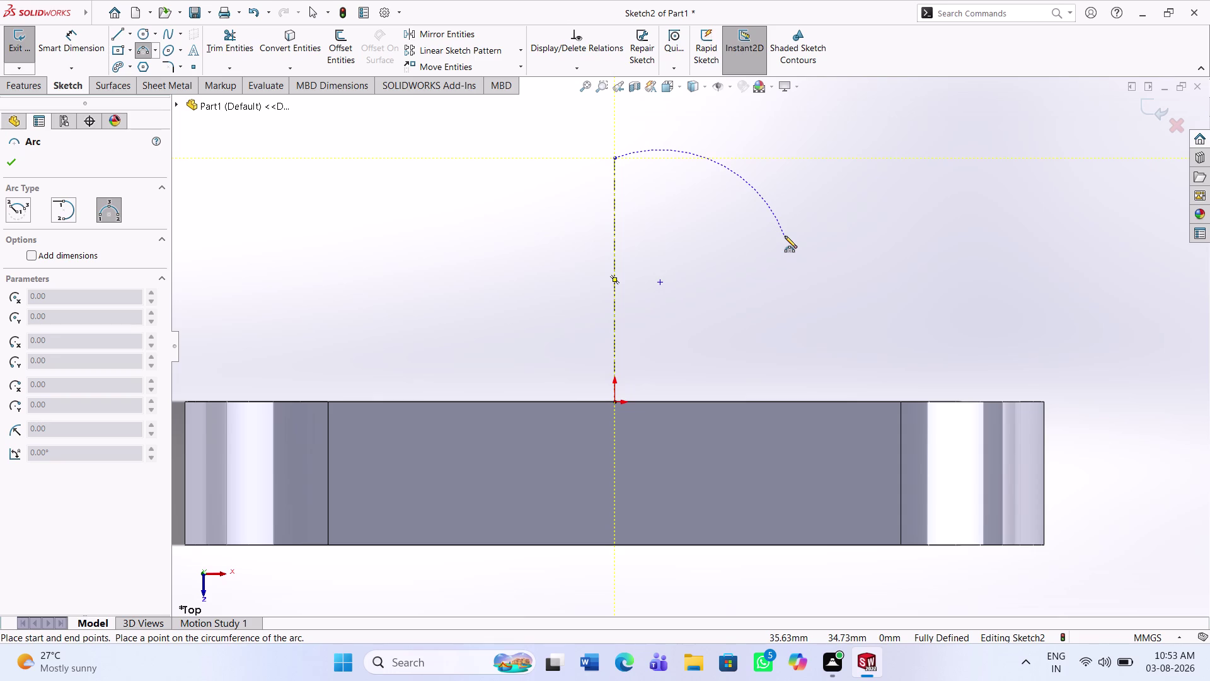
Draw a roughly 43 mm horizontal line from the centreline's top, then a short vertical line down from its right end.
key(Escape)
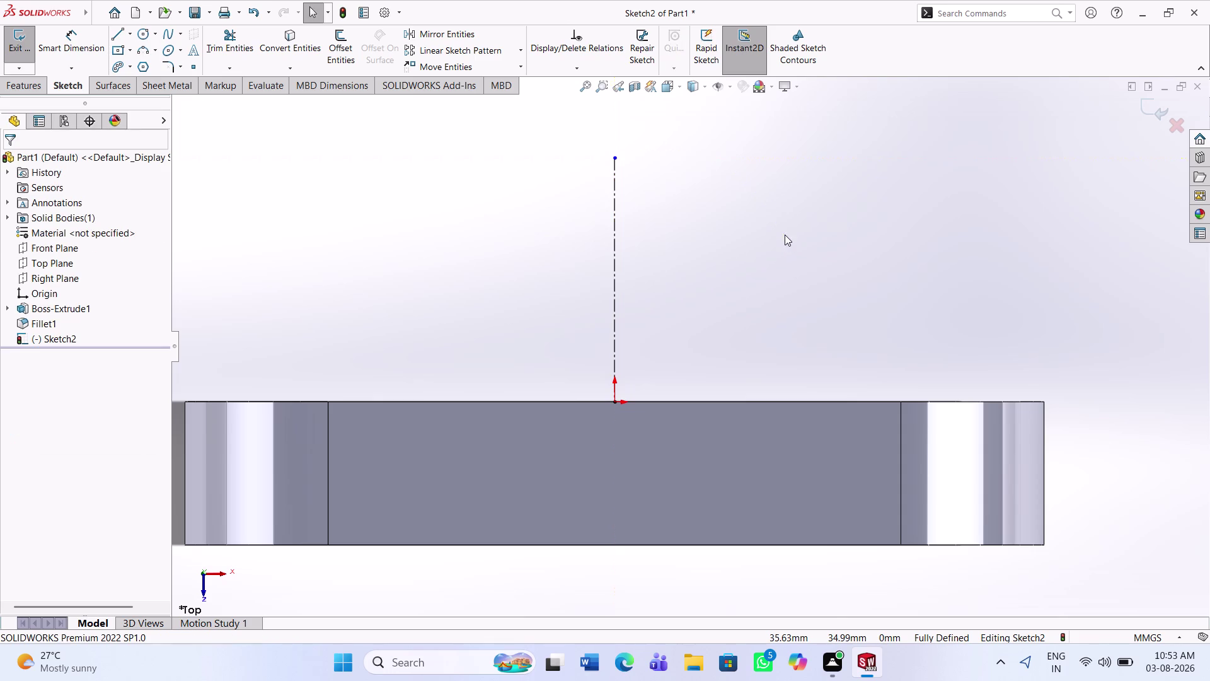
click(121, 36)
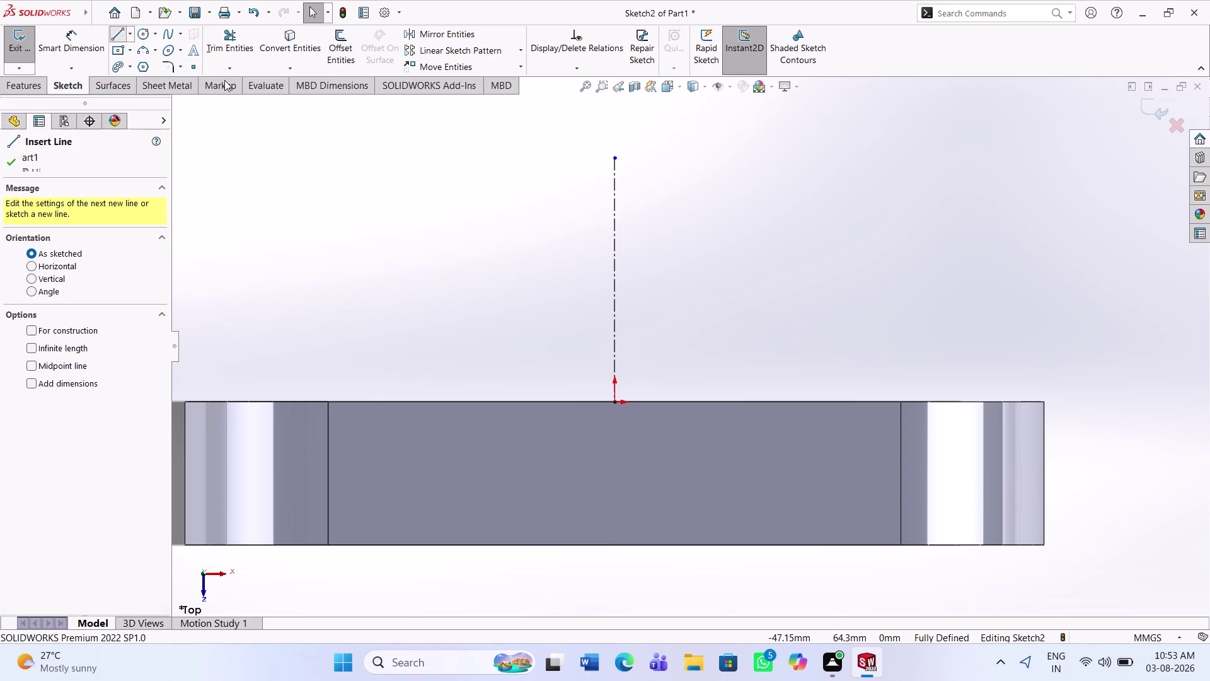
click(616, 157)
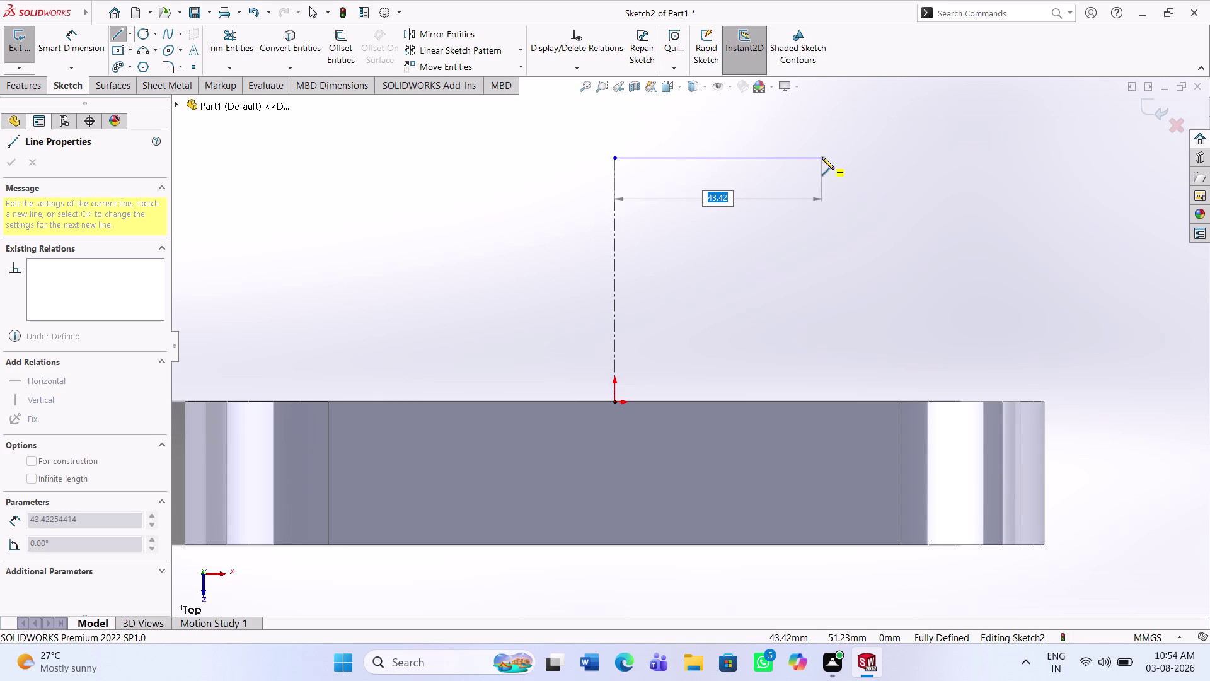
click(822, 157)
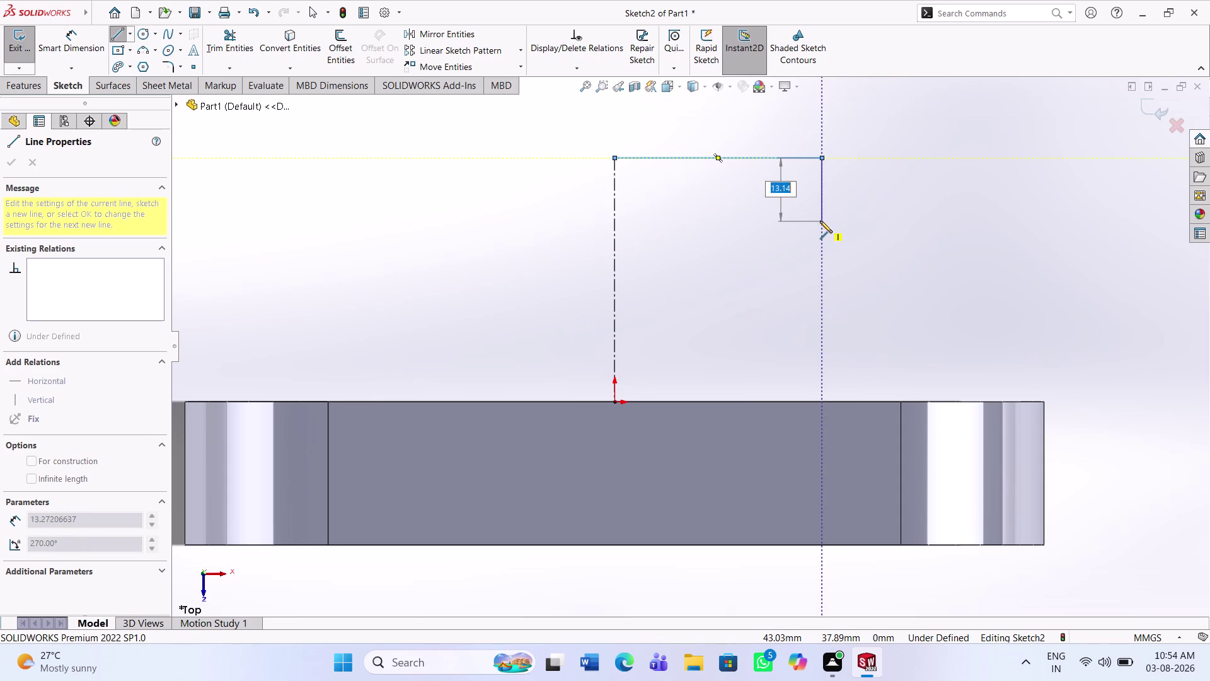
click(820, 221)
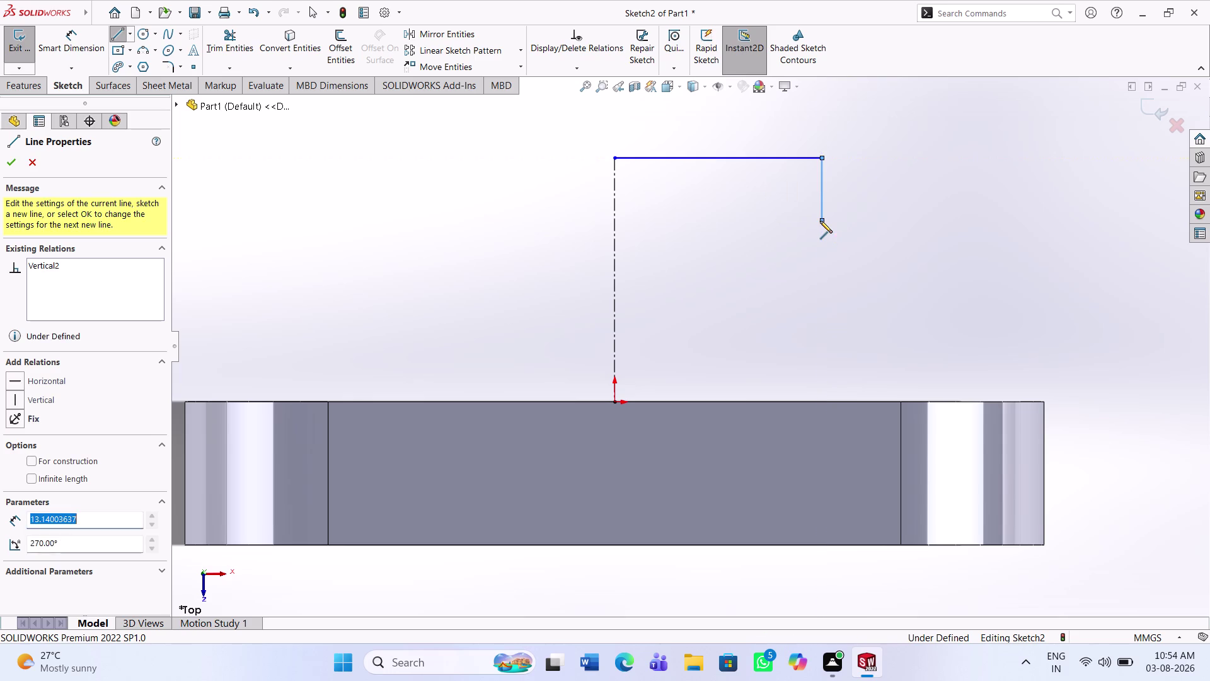
key(Escape)
key(Escape)
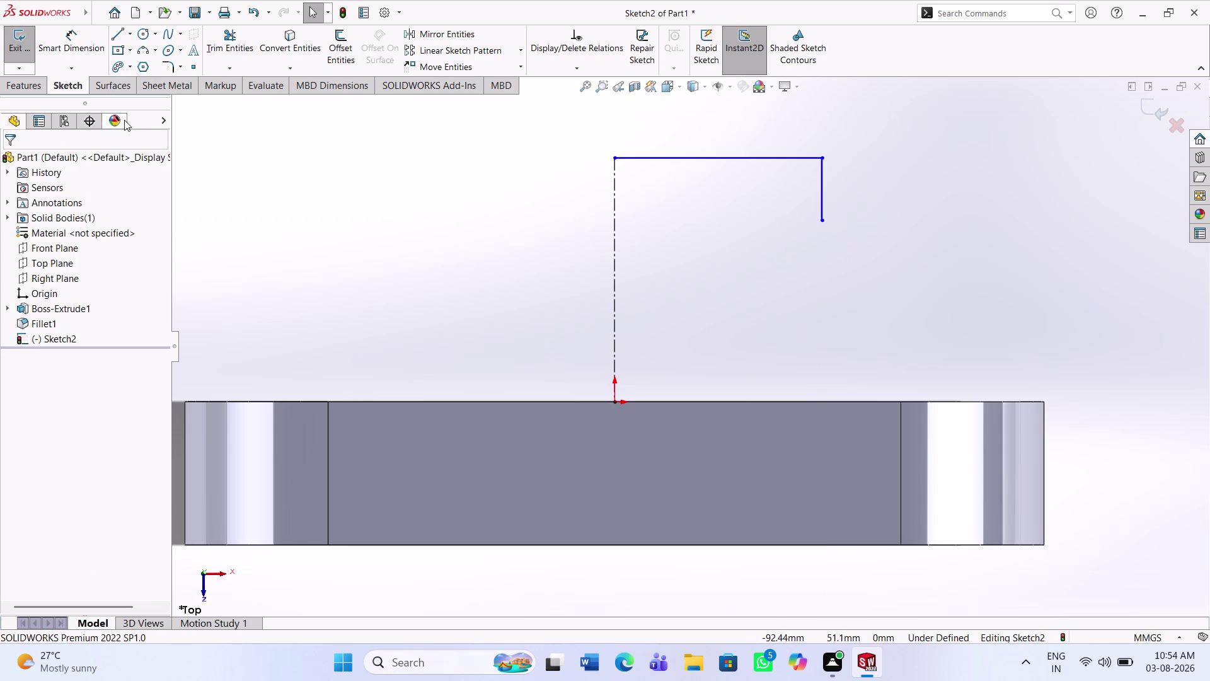
click(65, 37)
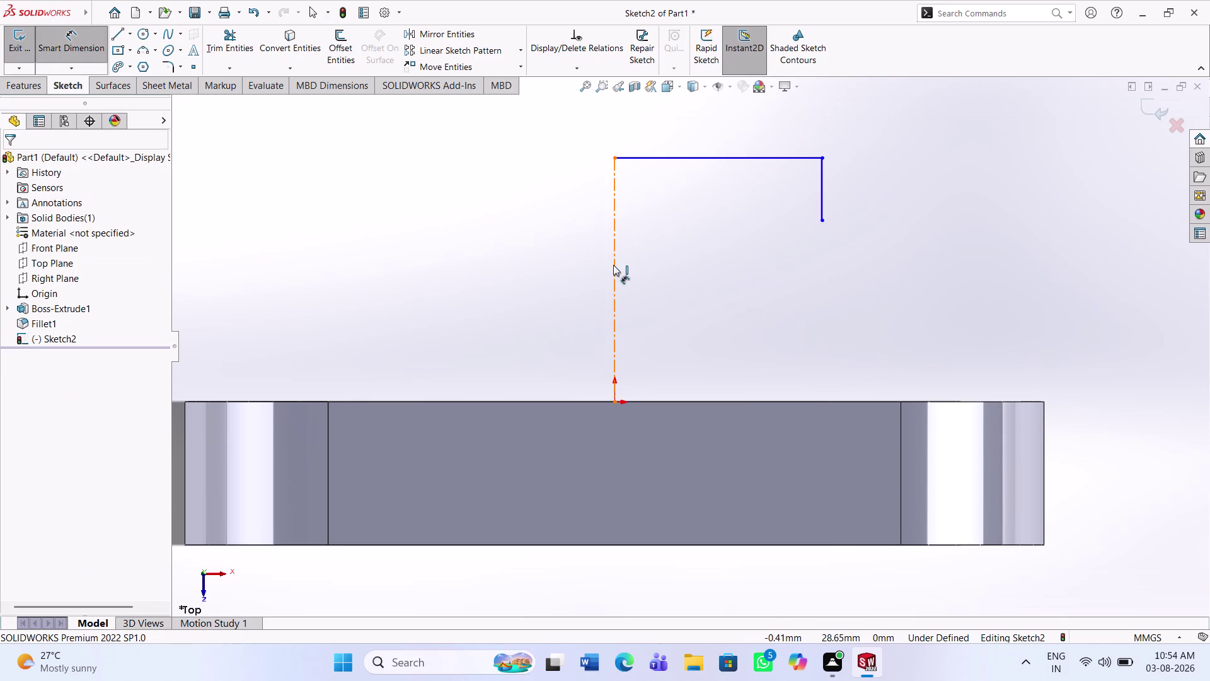
Dimension the vertical centreline's length as 100 mm.
click(613, 264)
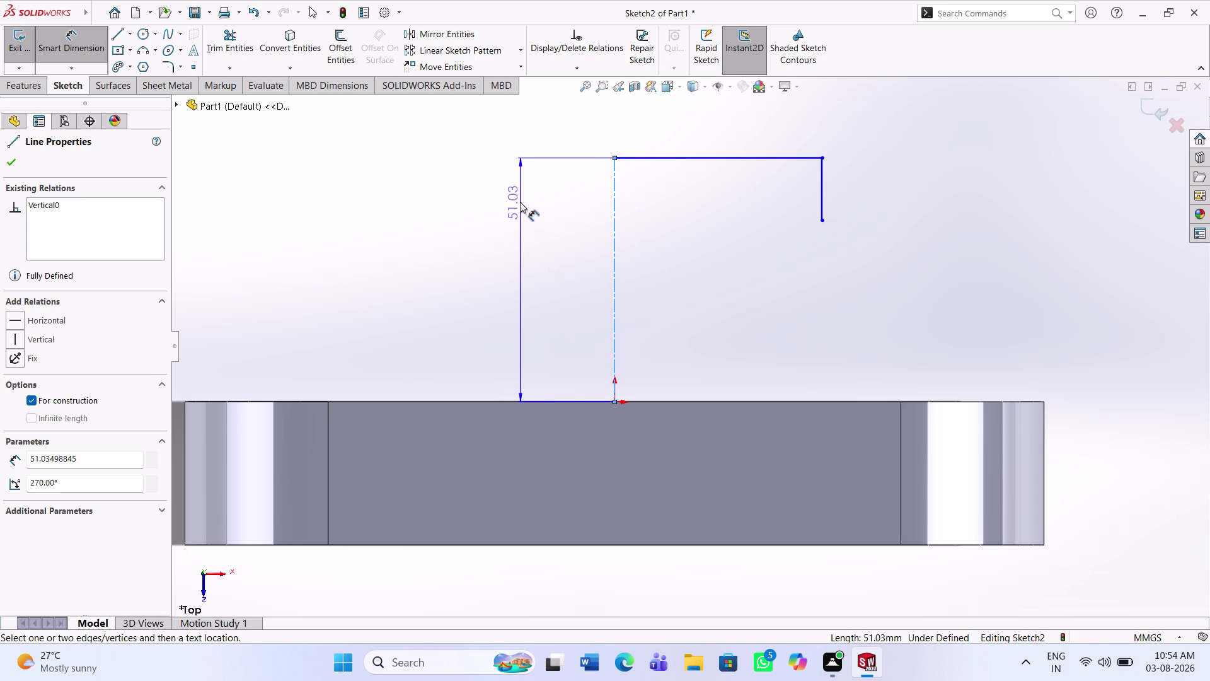
click(532, 239)
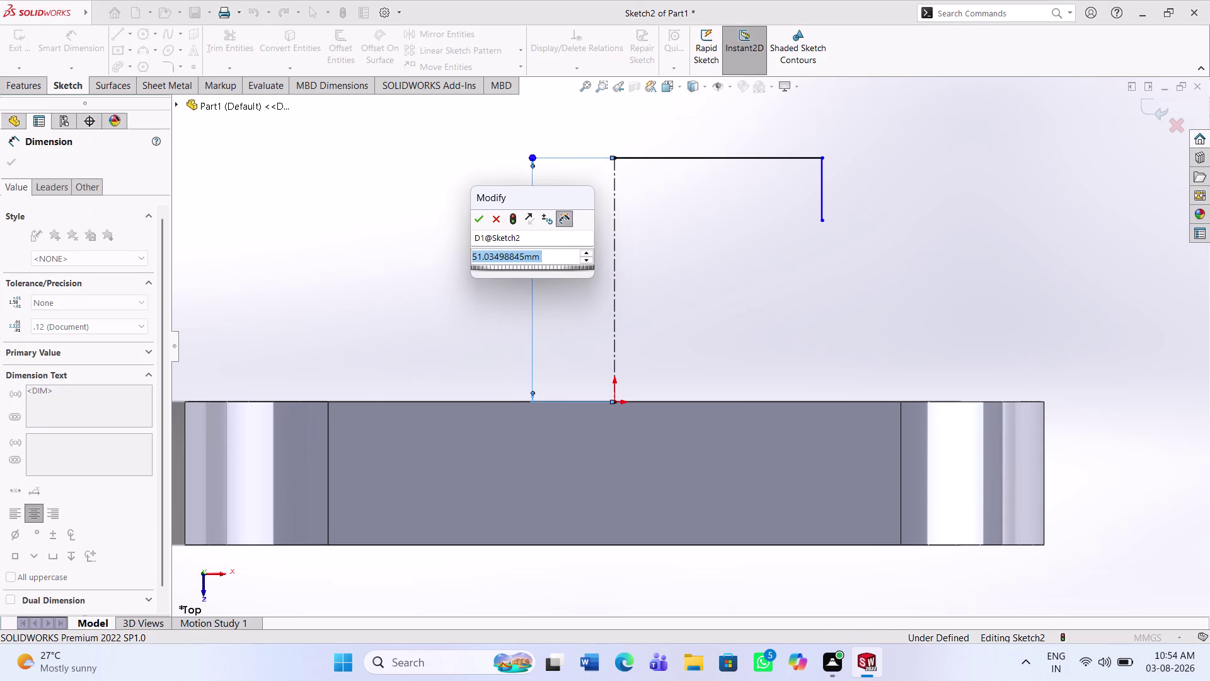
text(100)
key(Return)
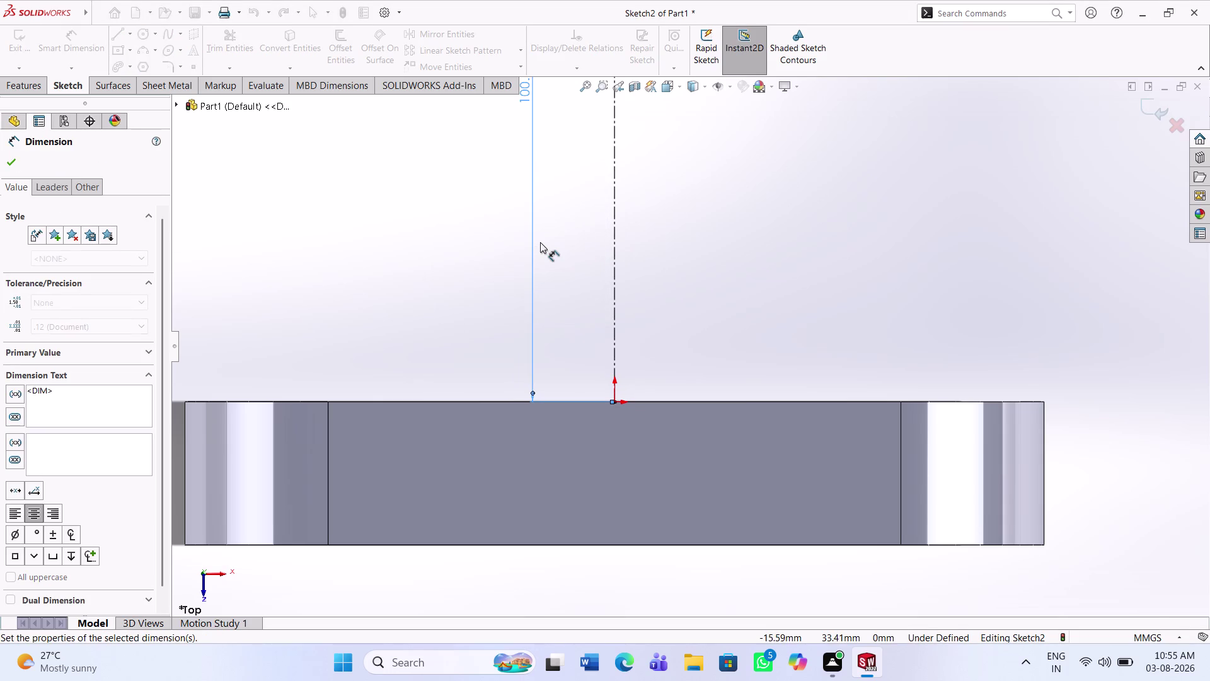
scroll(up, 3)
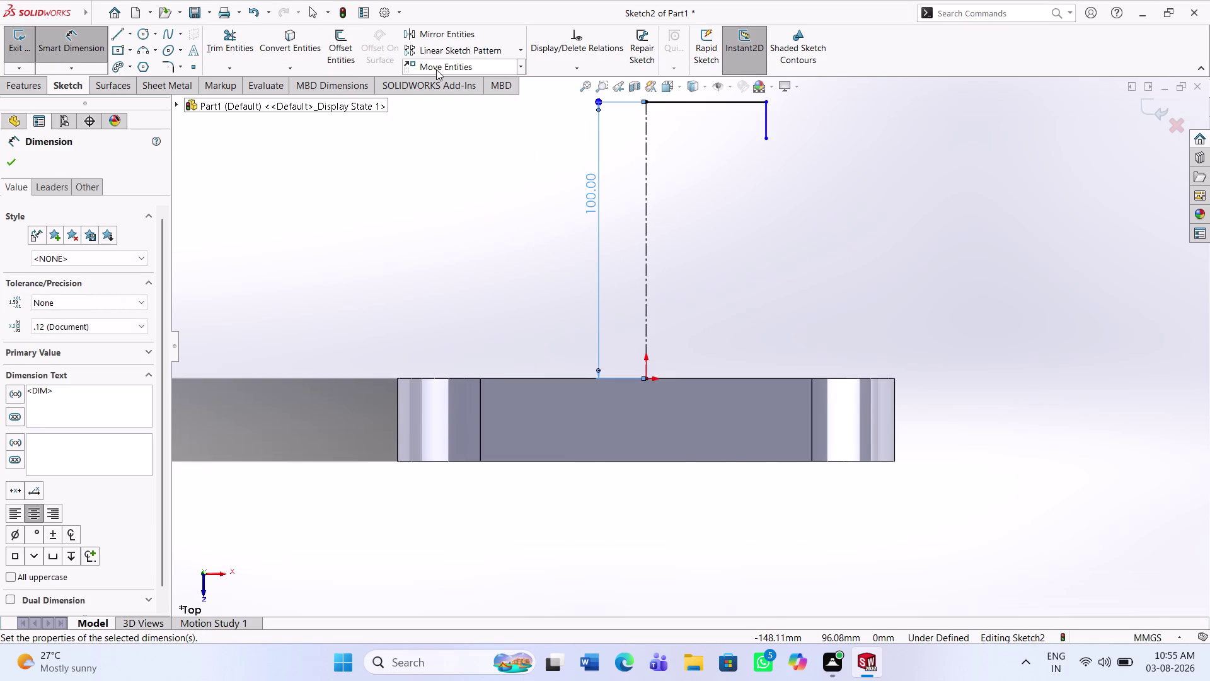
click(165, 70)
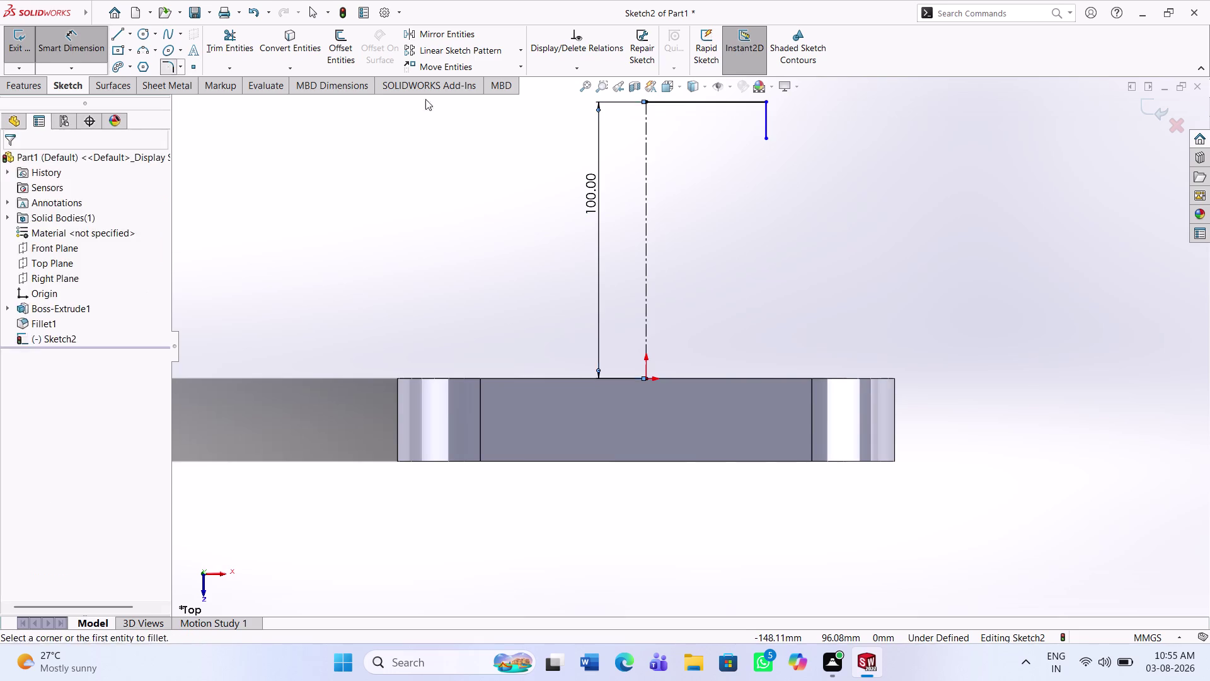
Add a 3 mm sketch fillet between the top horizontal line and the short vertical line.
click(742, 101)
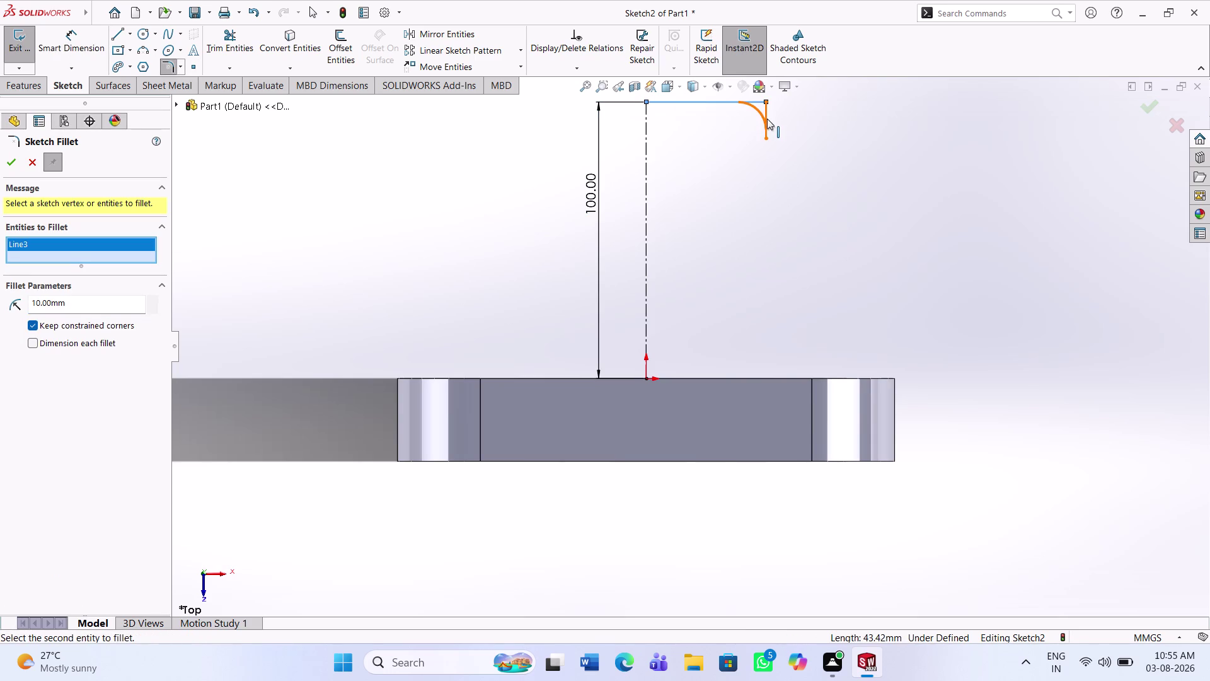
click(767, 122)
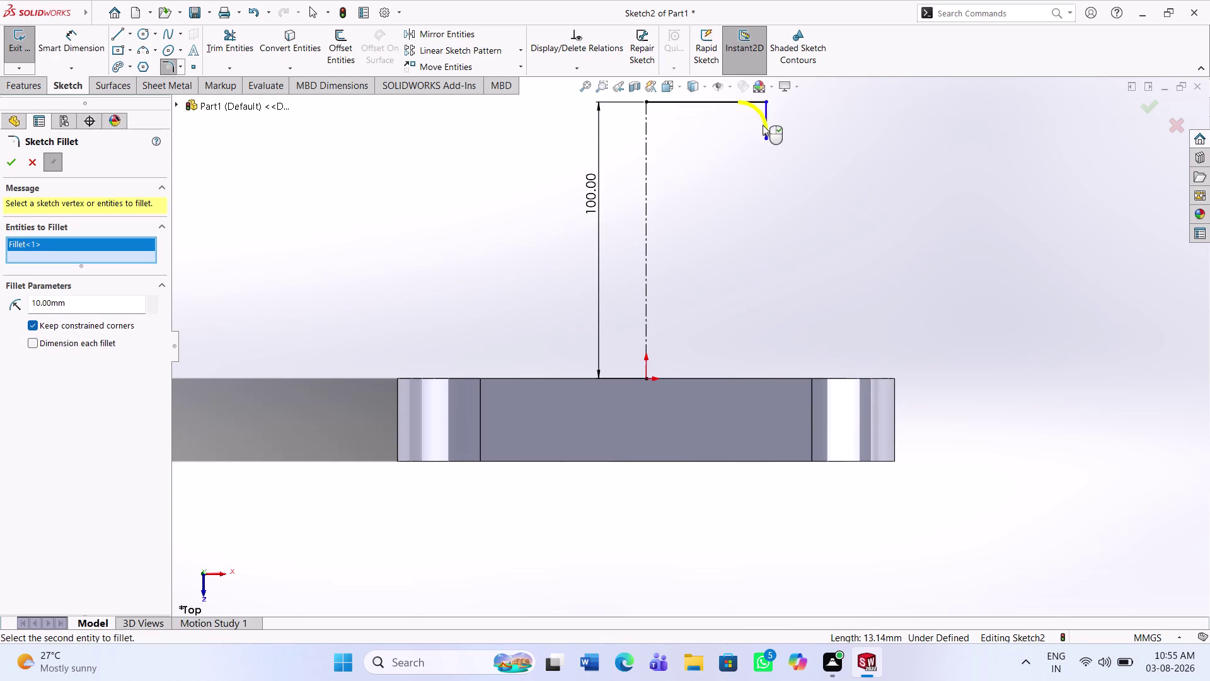
drag(74, 308, 0, 306)
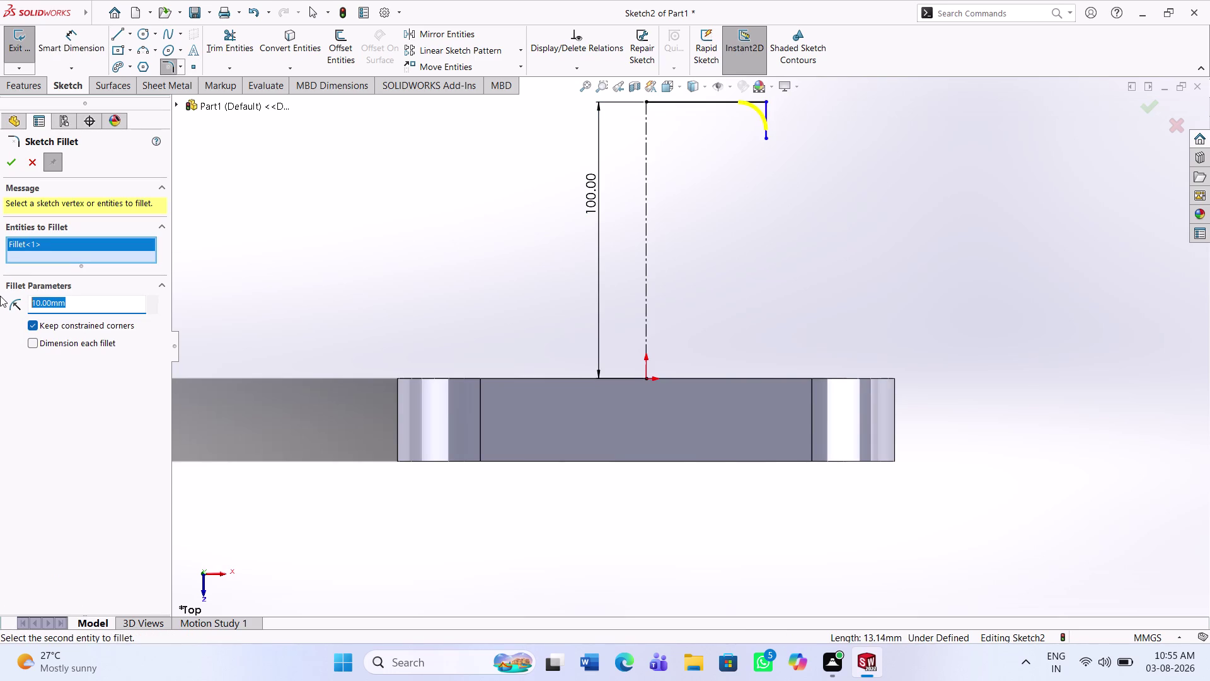
key(3)
key(Return)
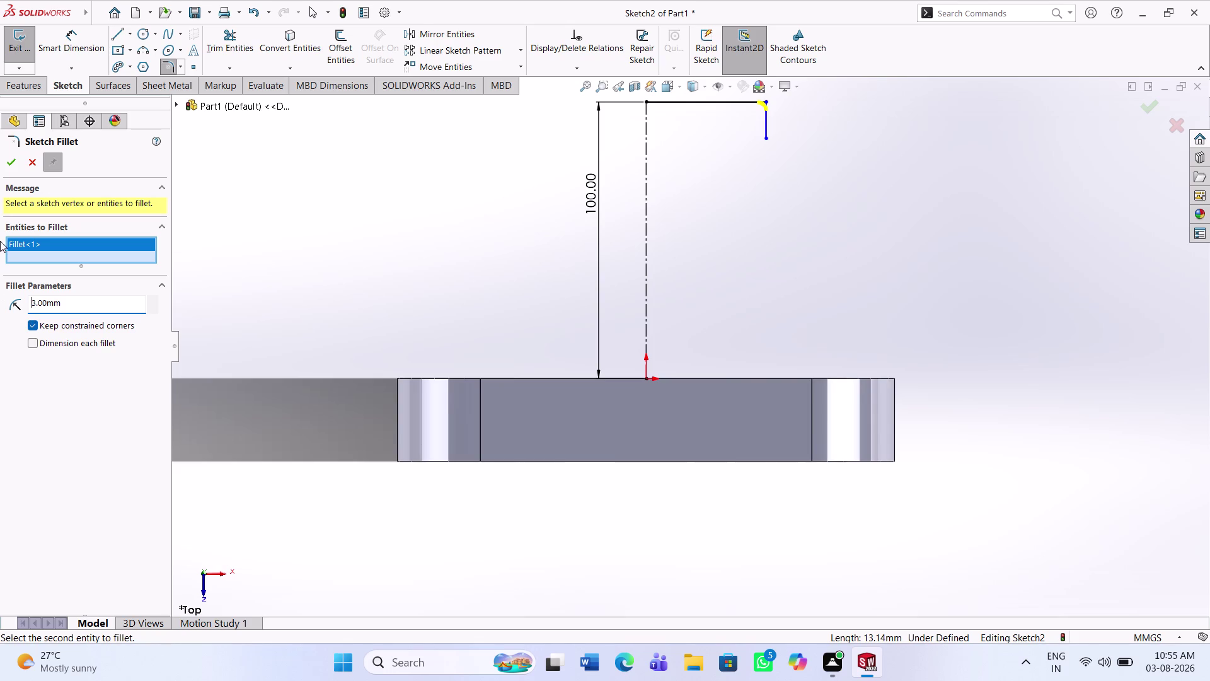
click(5, 164)
scroll(down, 3)
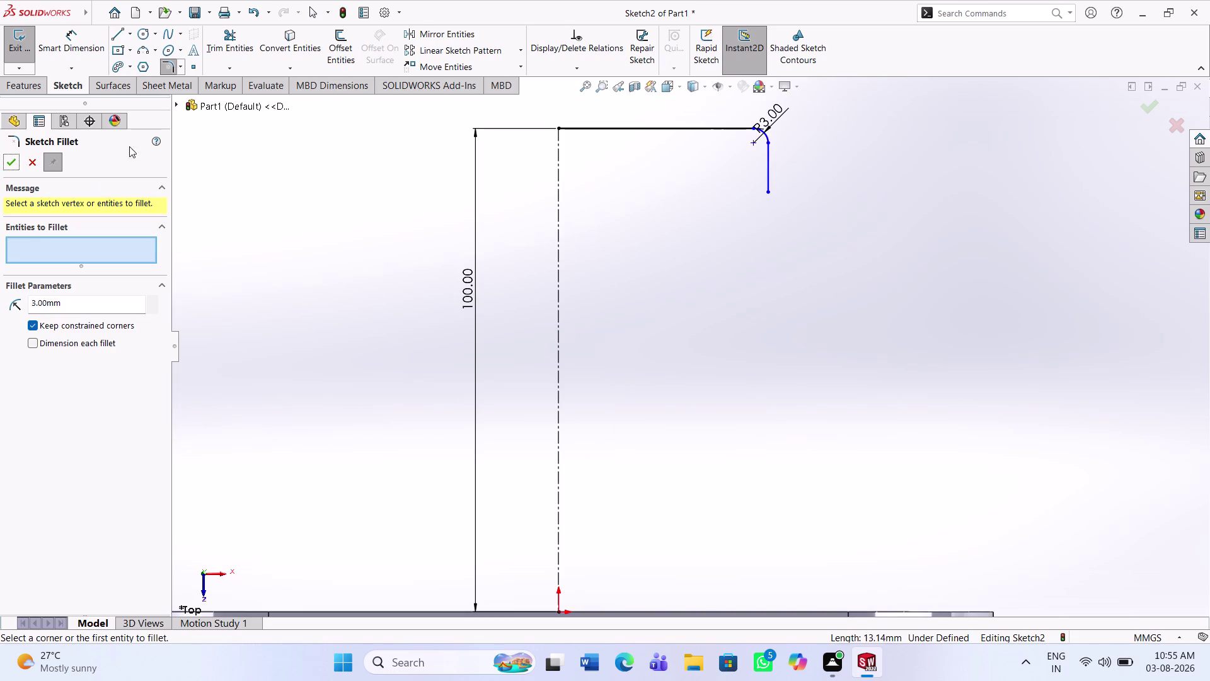
click(84, 55)
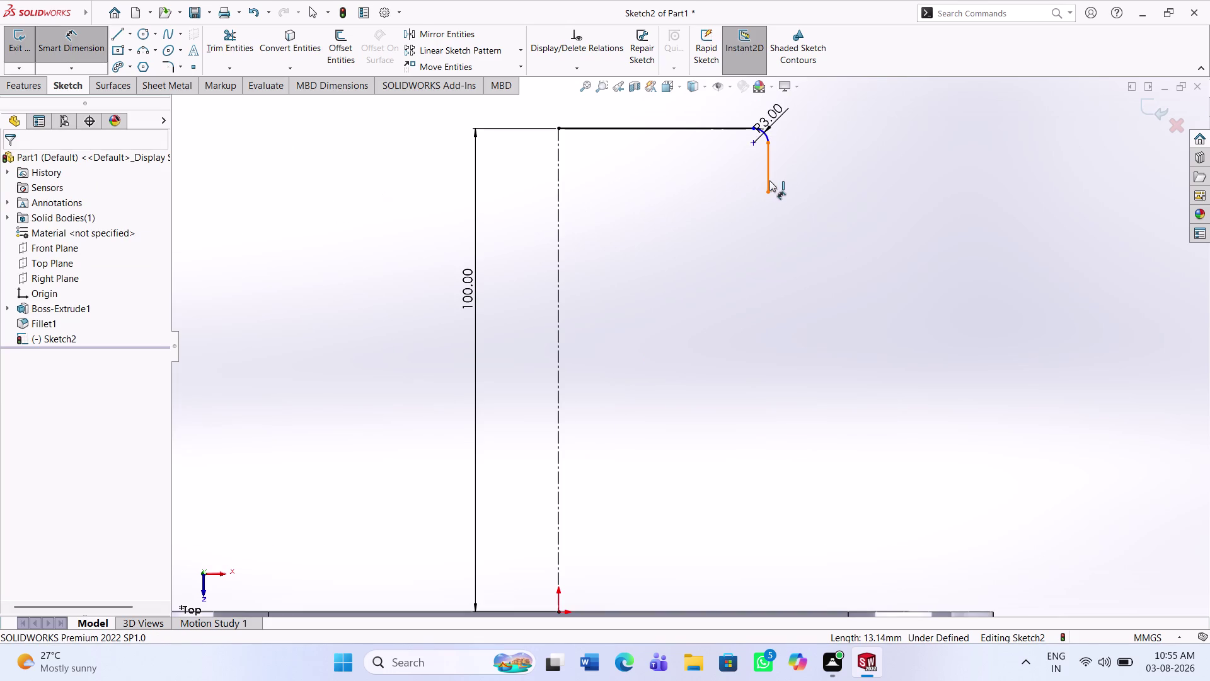
Dimension the vertical line 46 mm from the centreline.
click(770, 180)
click(558, 195)
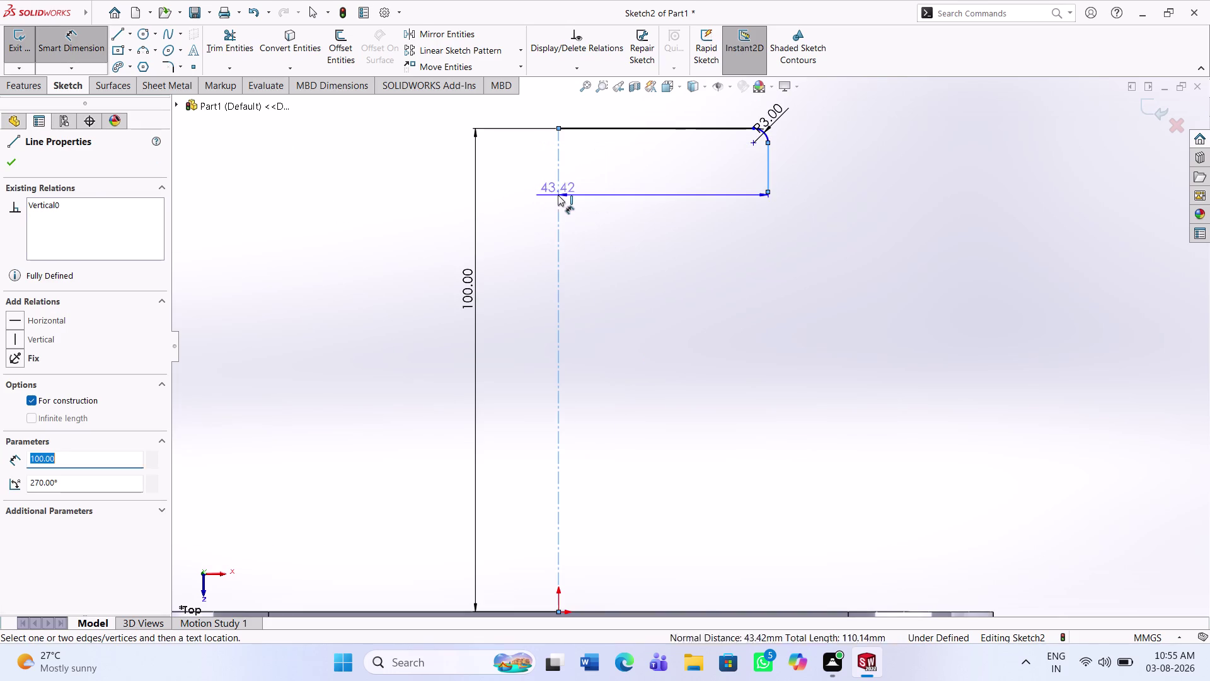
click(663, 251)
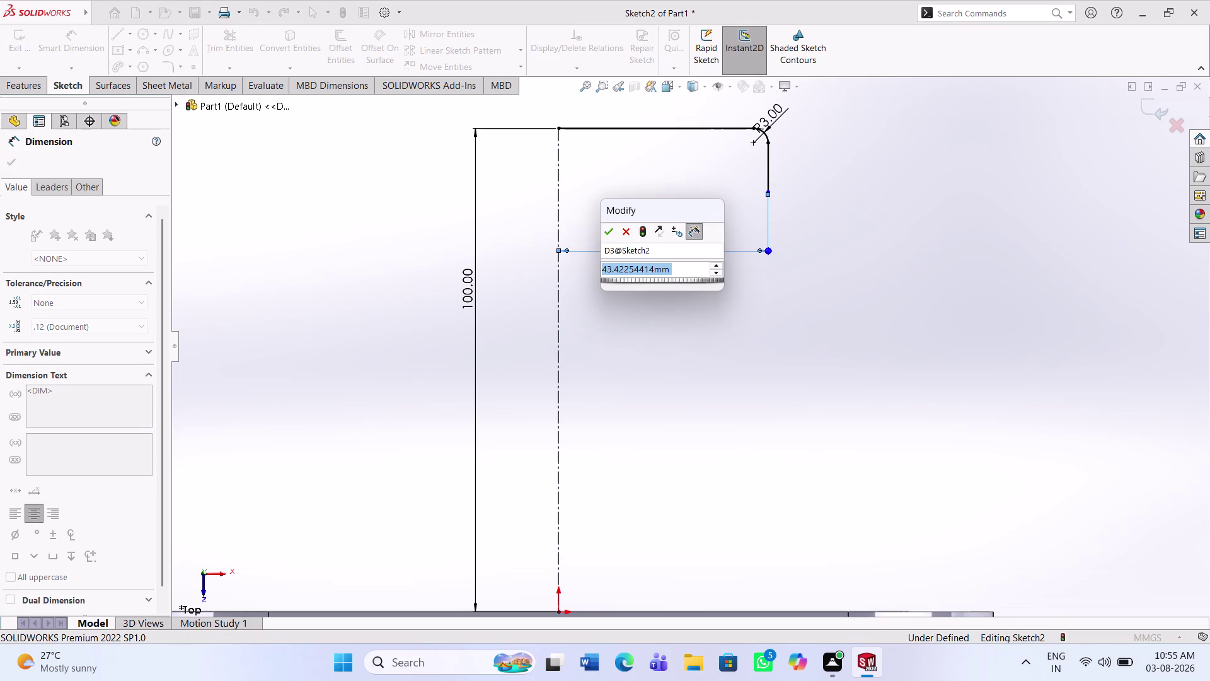
text(46)
key(Return)
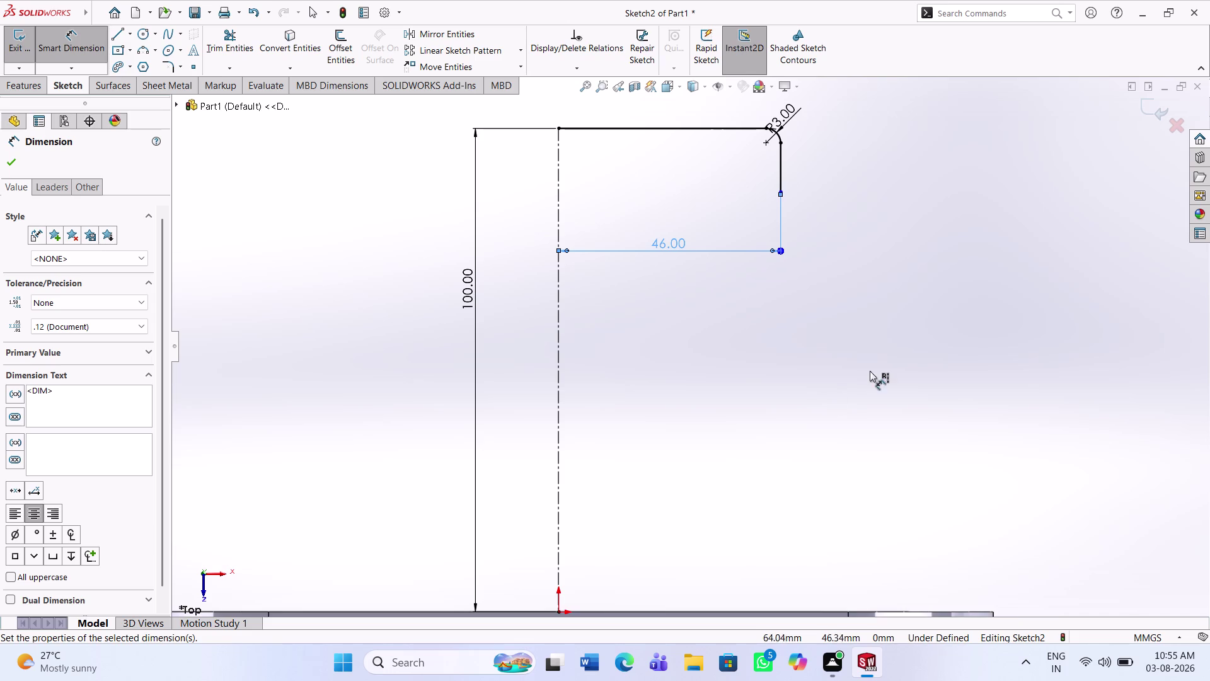
Drag the vertical line's lower endpoint further down to lengthen it.
key(Escape)
key(Escape)
key(Escape)
key(Escape)
drag(781, 194, 777, 320)
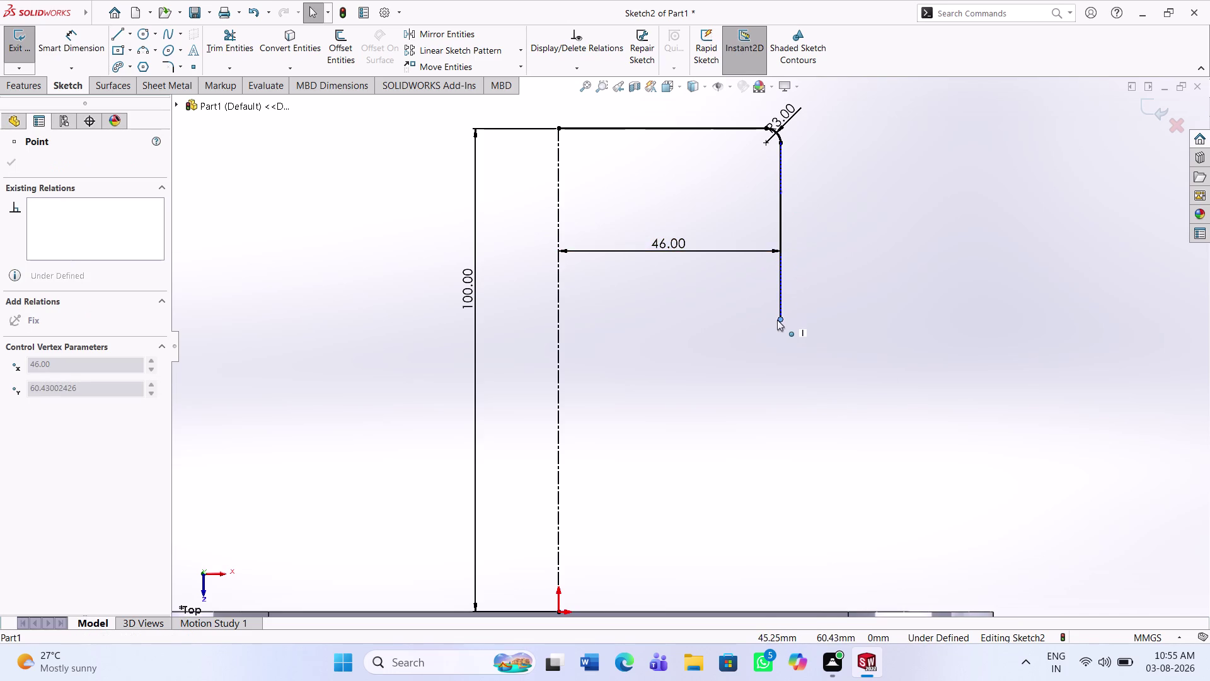
drag(778, 319, 778, 359)
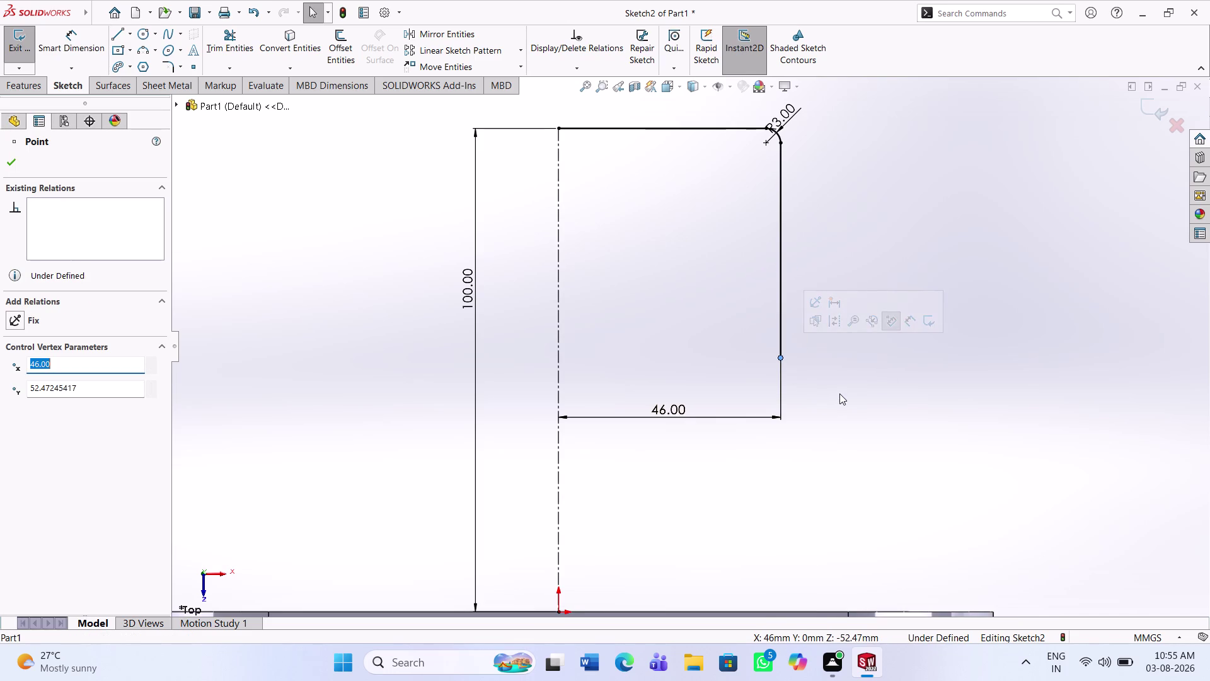
drag(741, 416, 709, 331)
scroll(up, 3)
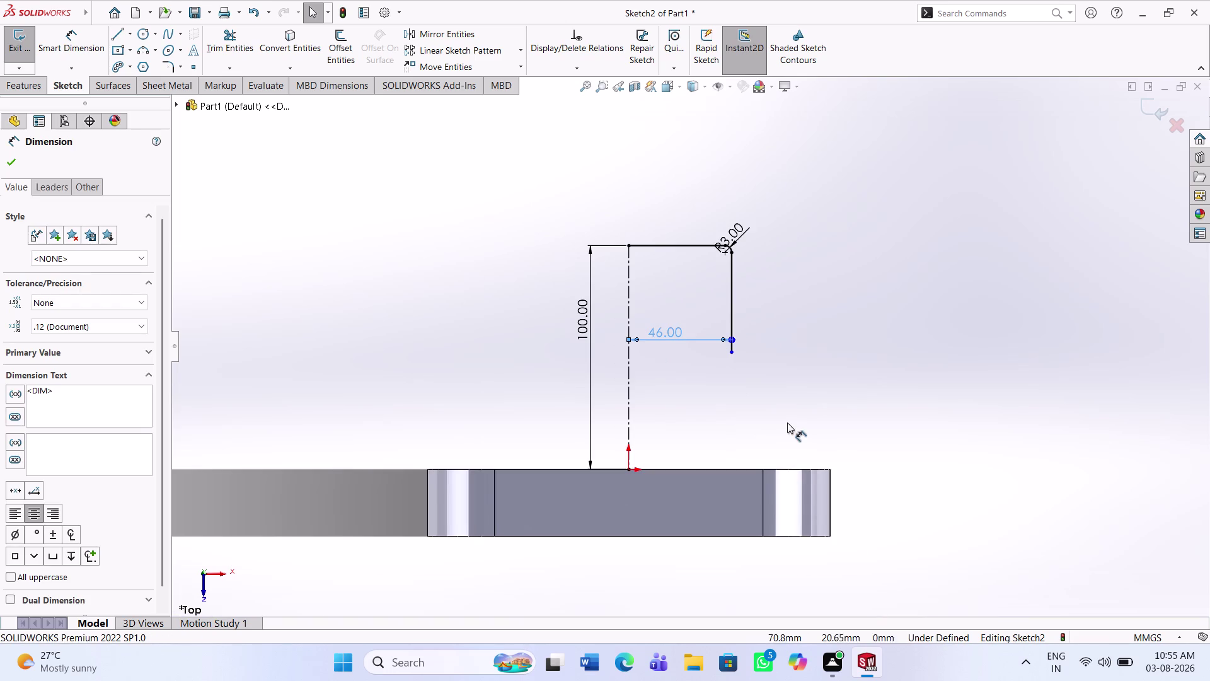
click(138, 49)
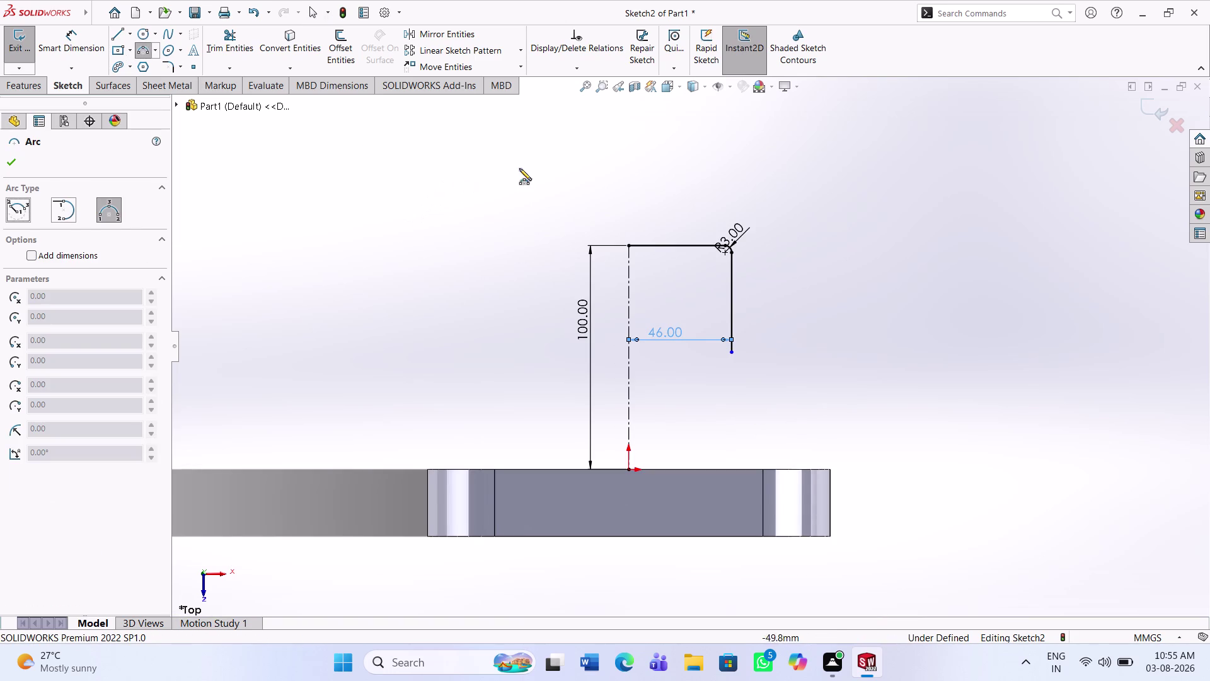
Draw an arc from the vertical line's lower end to the plate's top edge, curving inward.
click(735, 354)
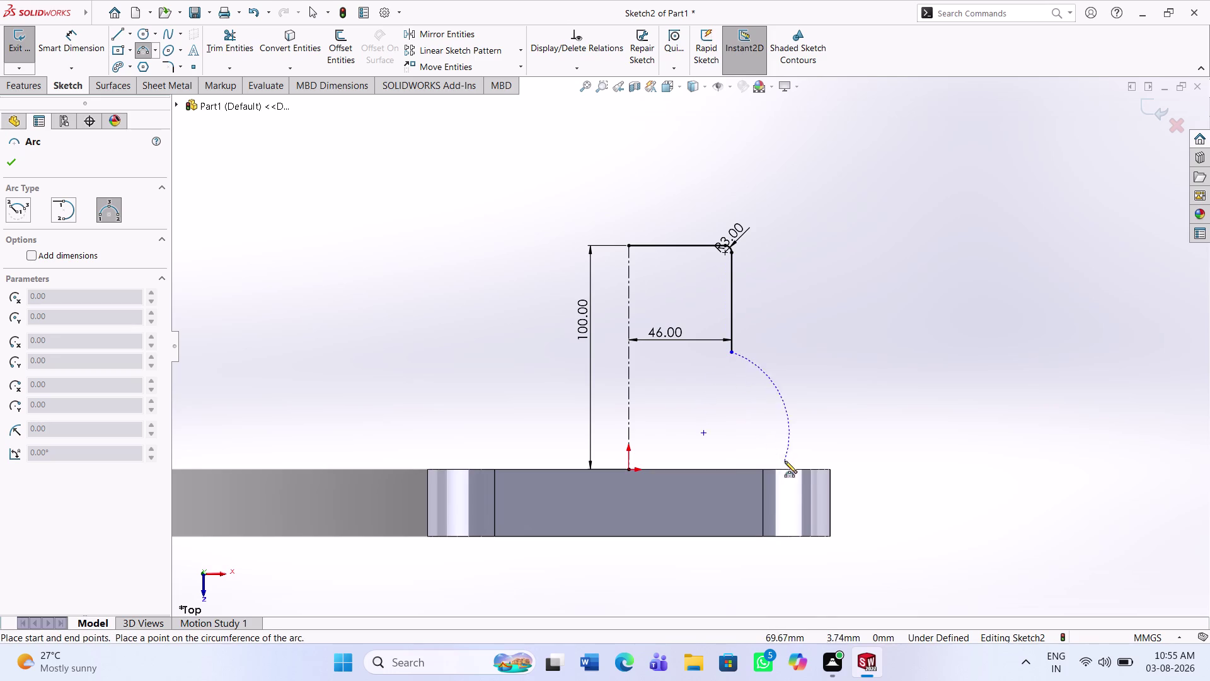
click(828, 473)
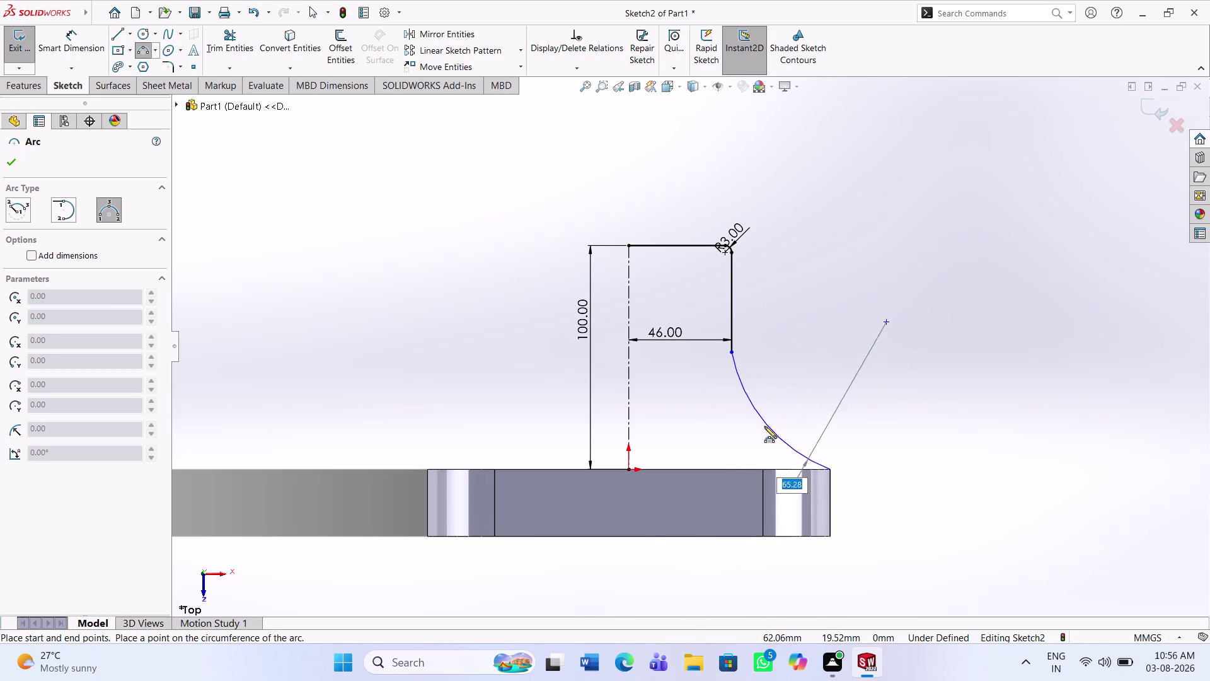
click(733, 426)
key(Escape)
key(Escape)
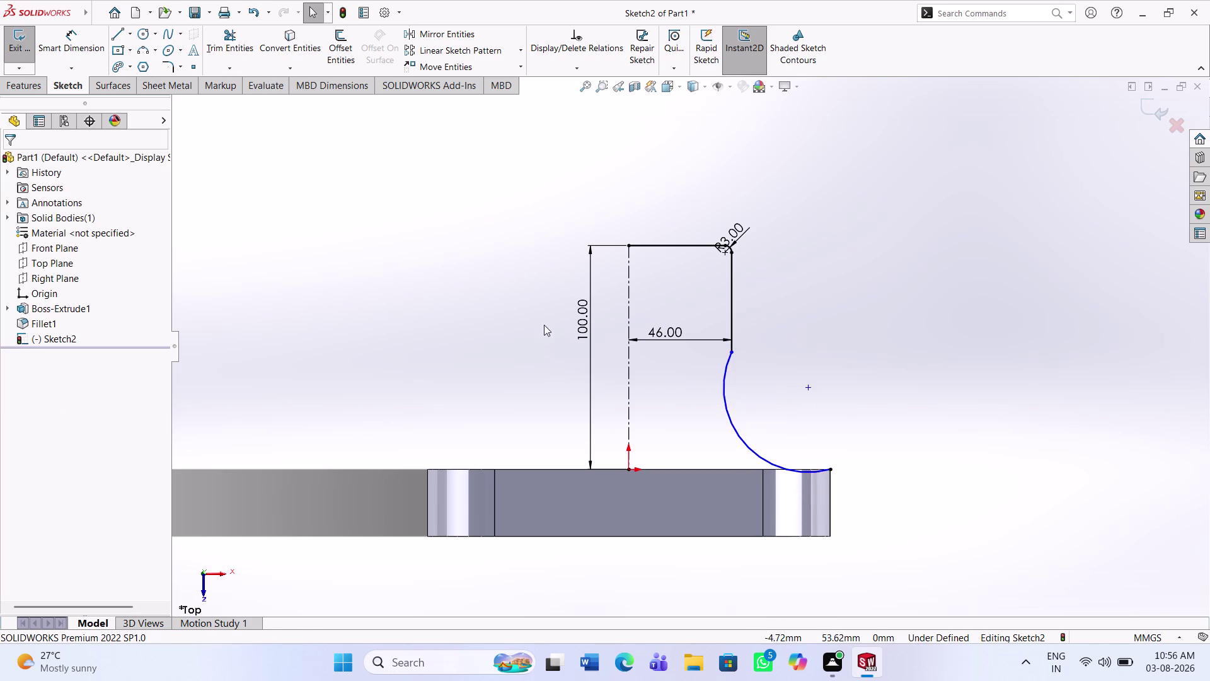
Dimension the arc's radius as 35 mm.
click(73, 49)
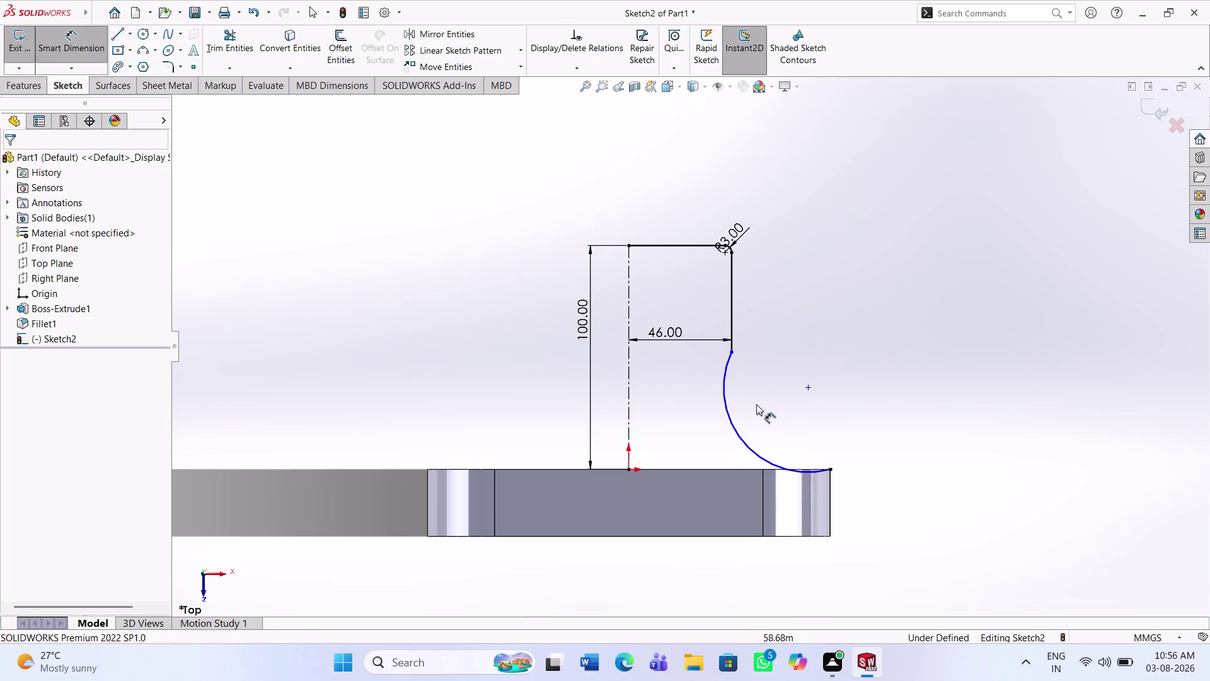
click(730, 418)
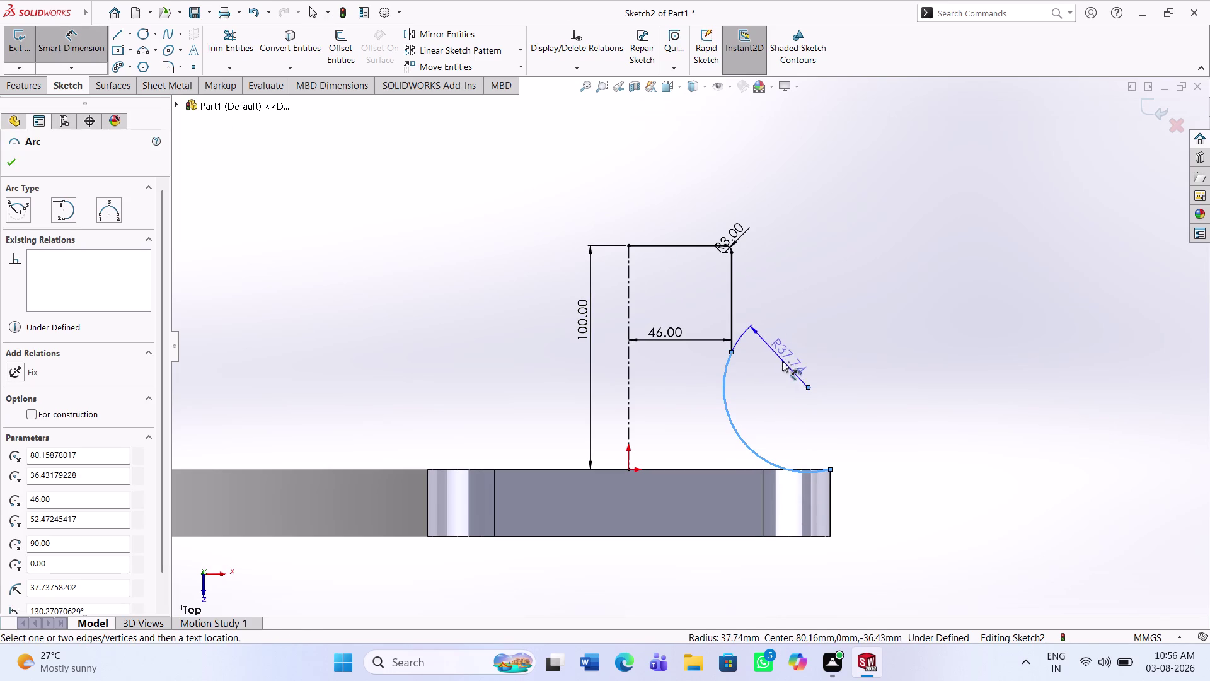
click(776, 404)
text(3)
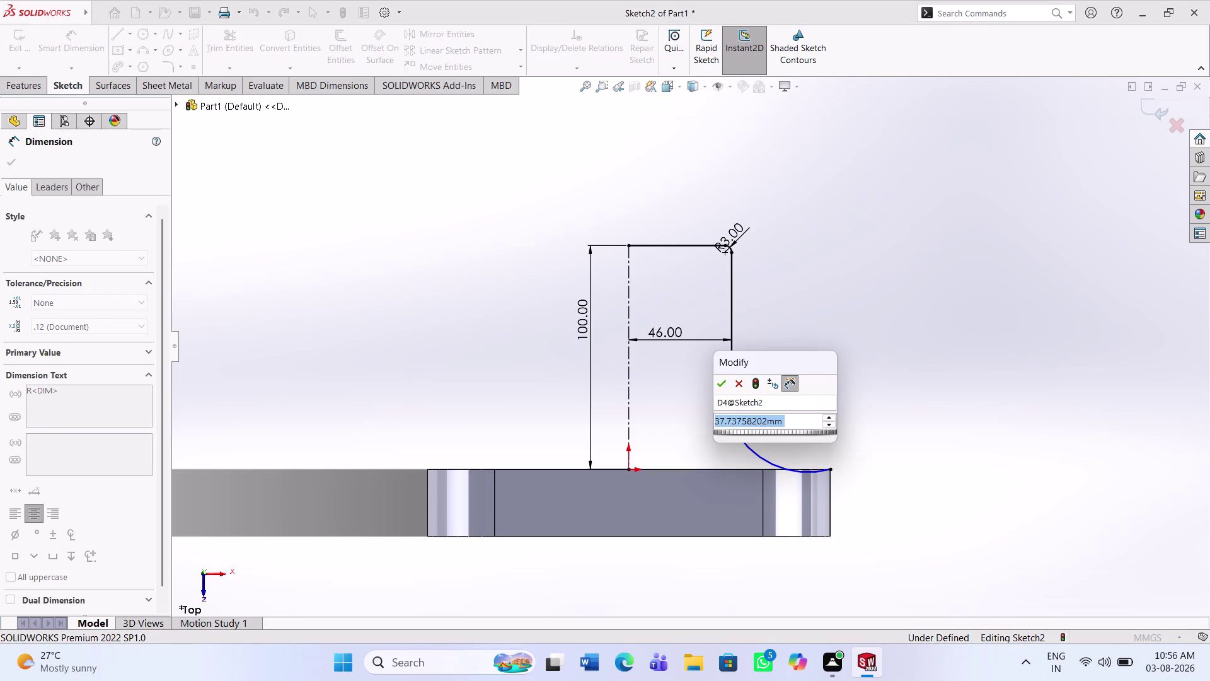
text(5)
key(Return)
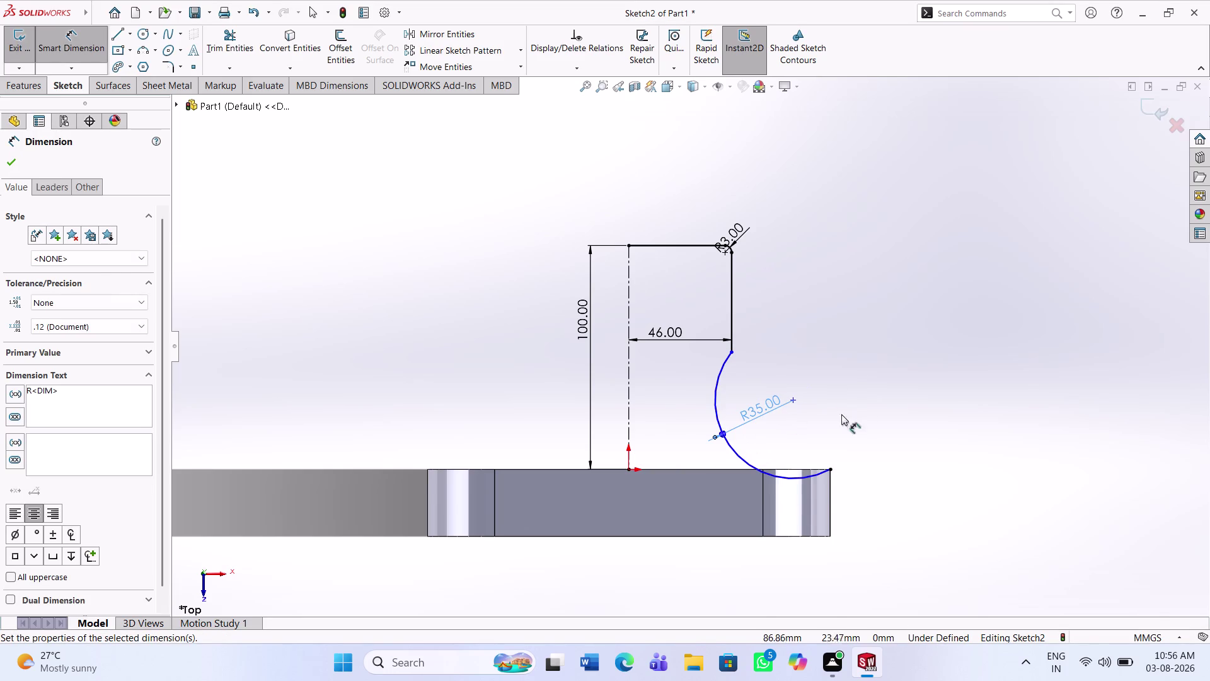
click(910, 400)
key(Escape)
key(Escape)
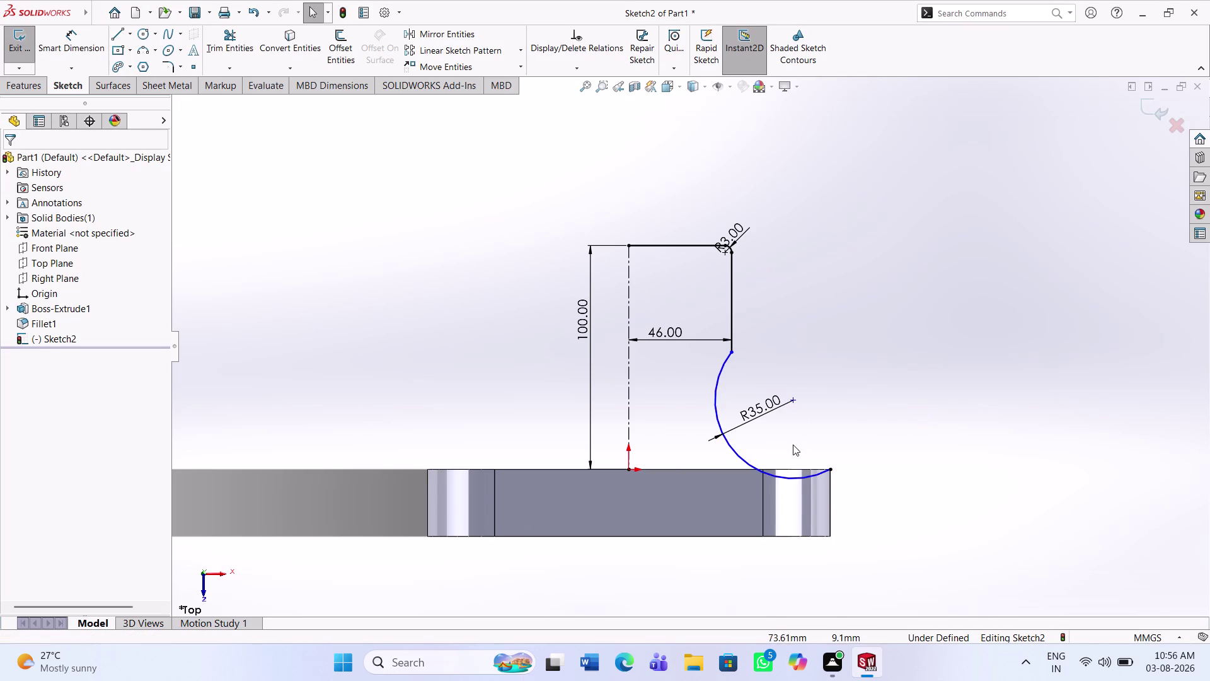
Add a Tangent relation between the R35 arc and the vertical line.
click(725, 365)
click(732, 330)
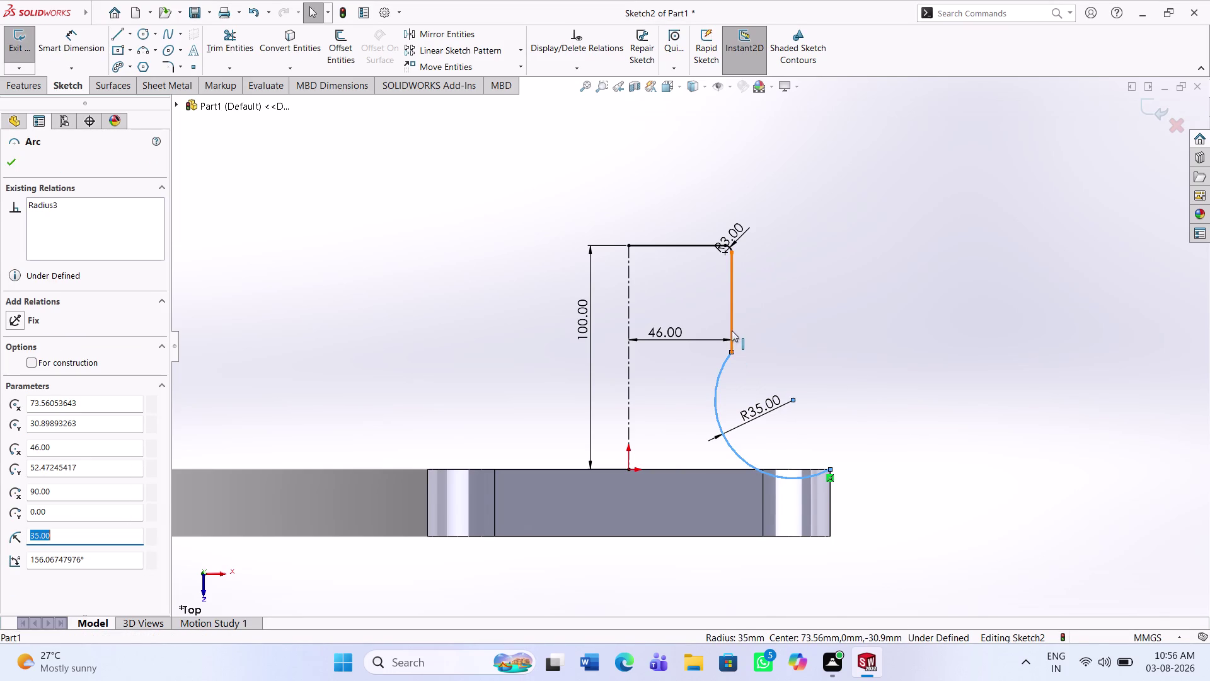
click(35, 384)
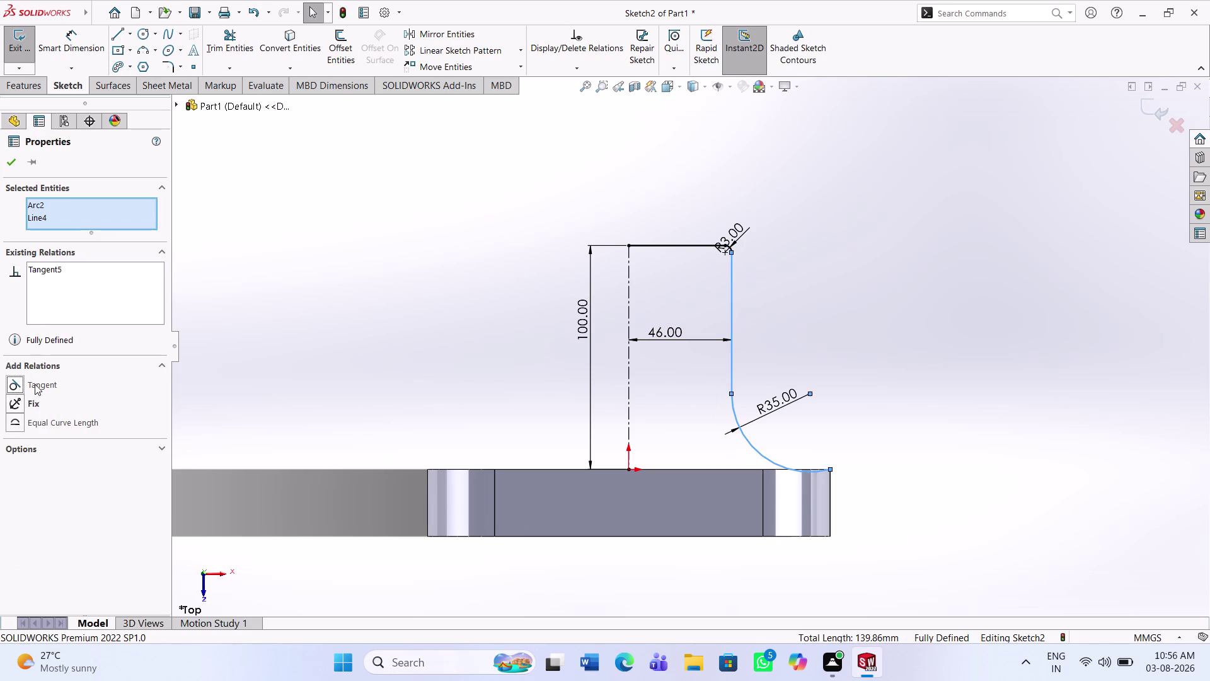
click(10, 161)
middle_drag(717, 463, 720, 480)
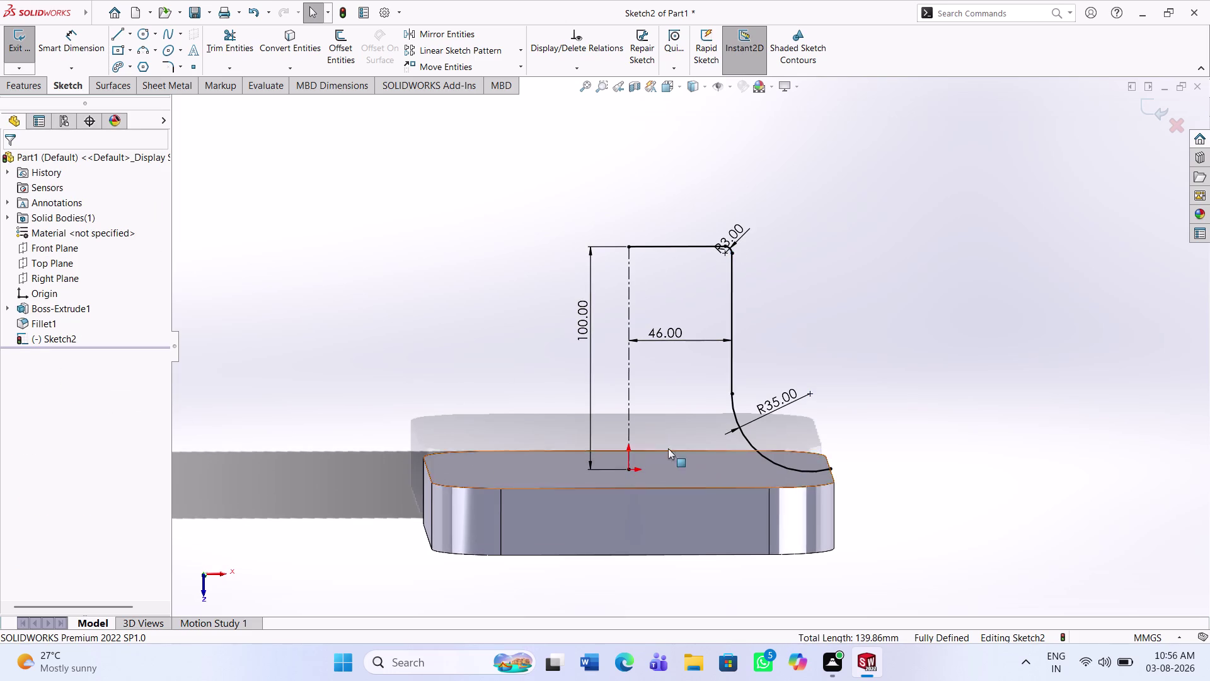
middle_drag(380, 426, 372, 399)
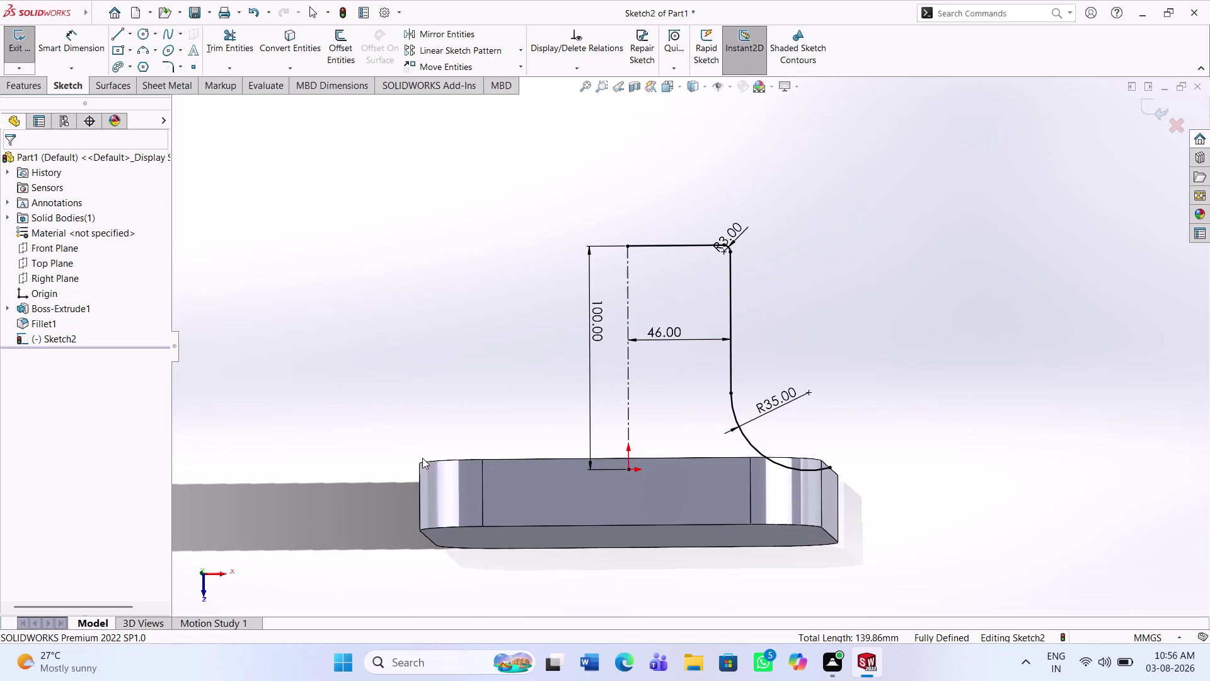
middle_drag(434, 465, 446, 474)
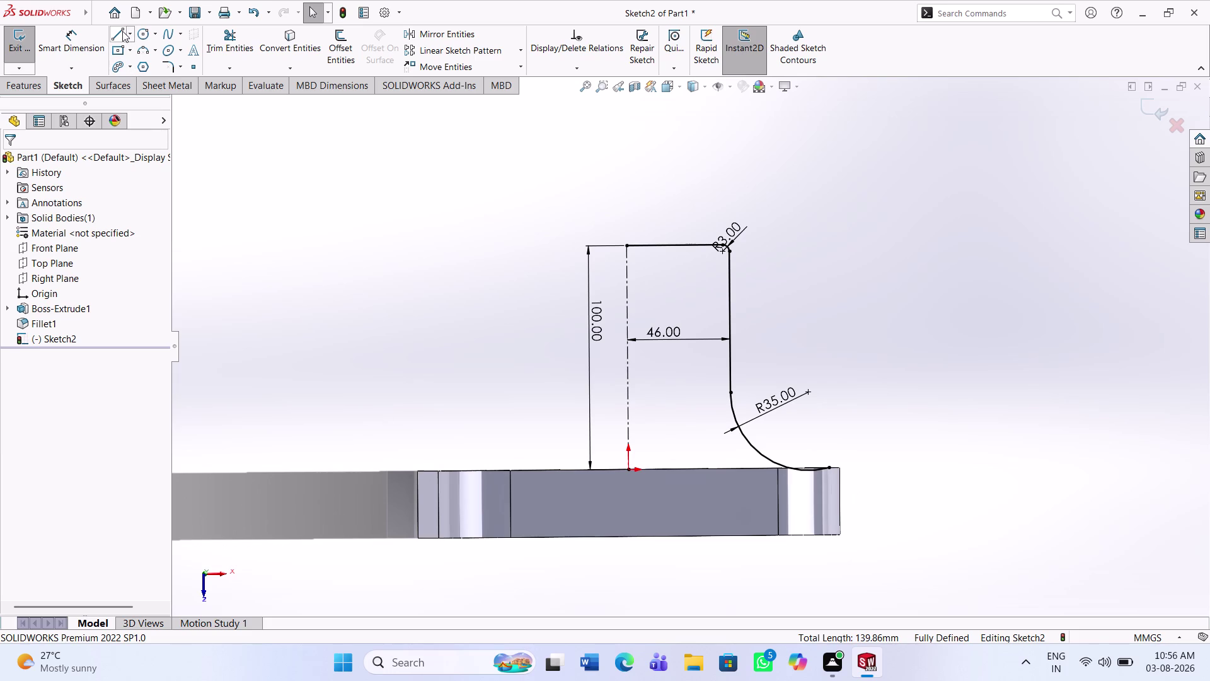
Draw a base line from the sketch origin to the arc's lower end.
click(122, 31)
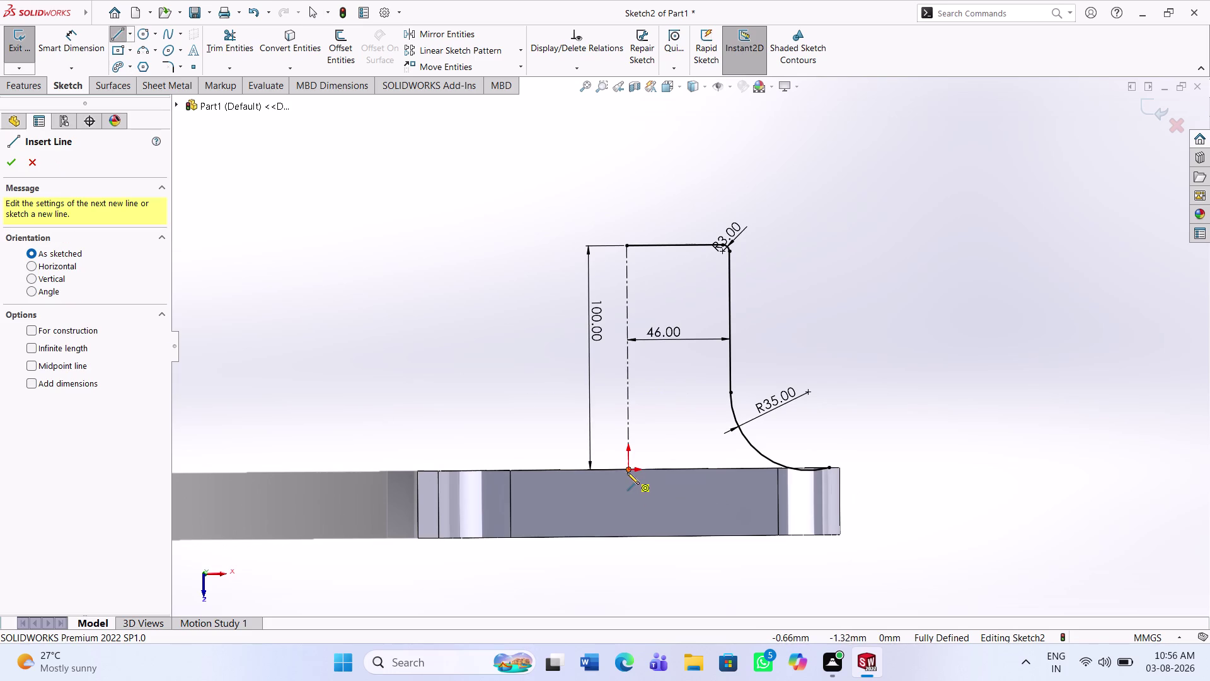
click(627, 472)
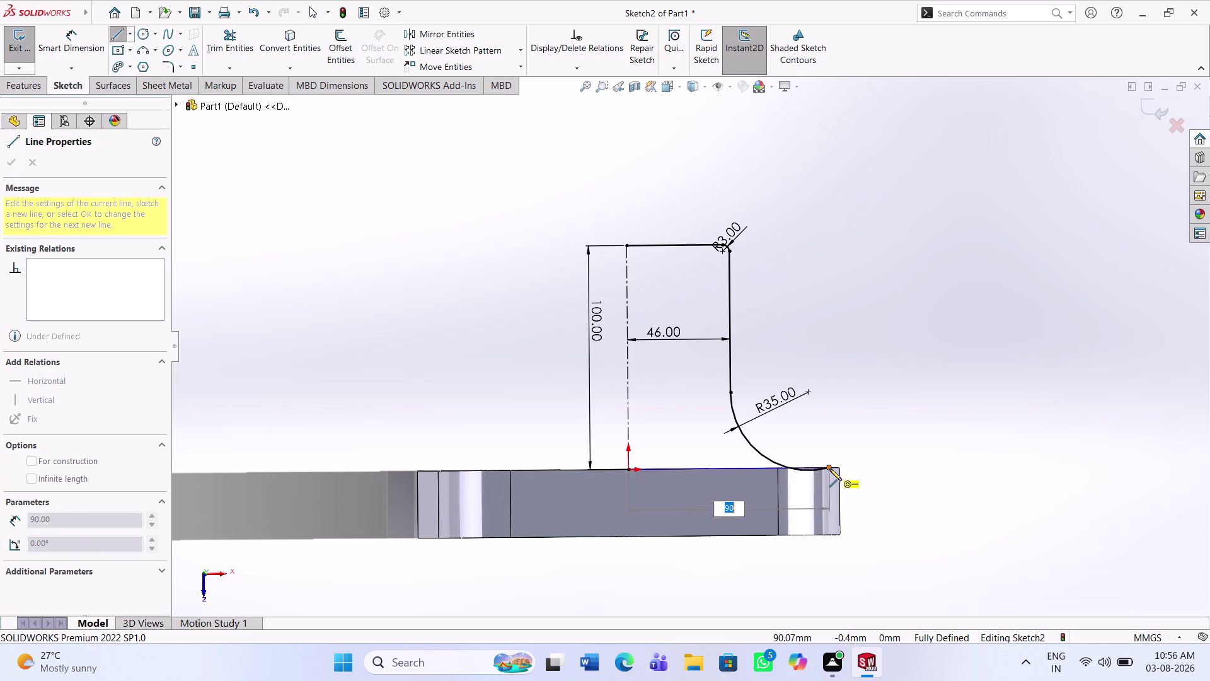
click(829, 468)
key(Escape)
key(Escape)
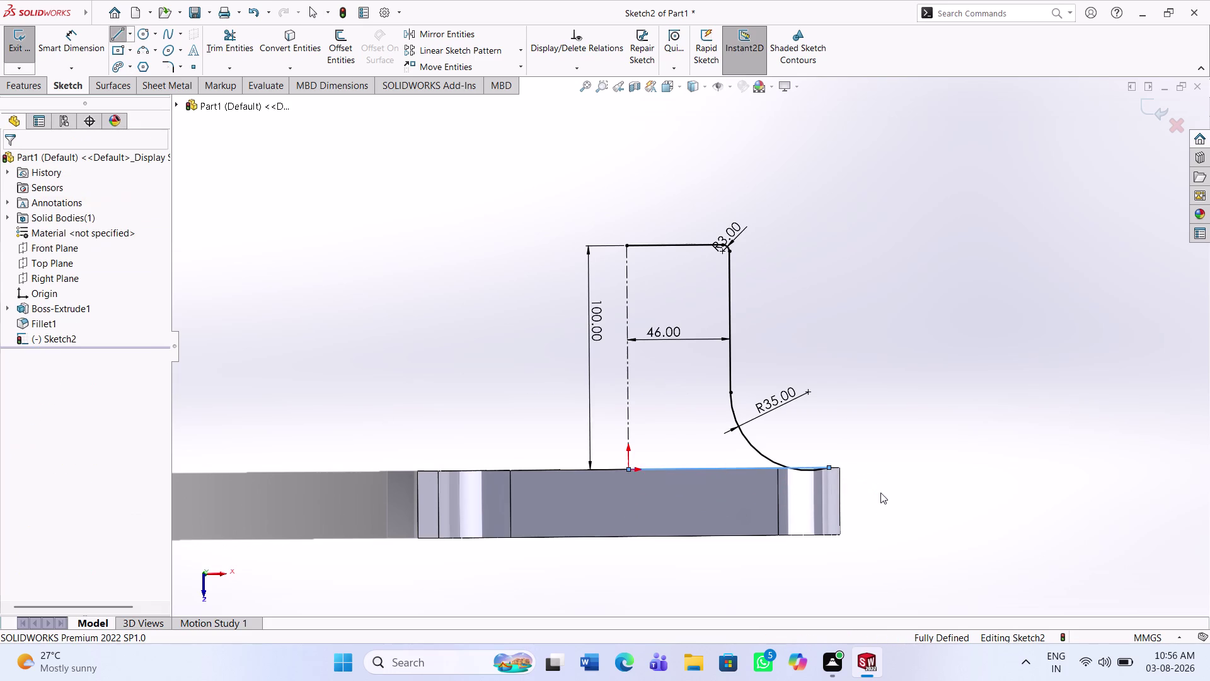
key(Escape)
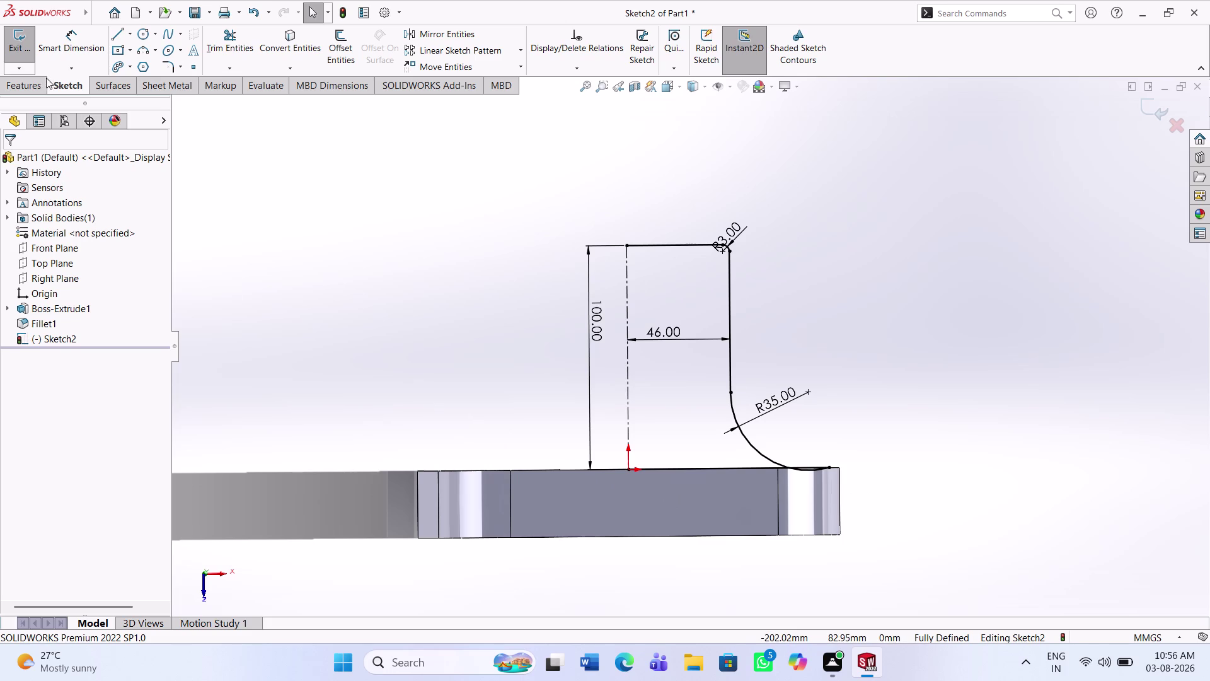
click(32, 80)
click(78, 61)
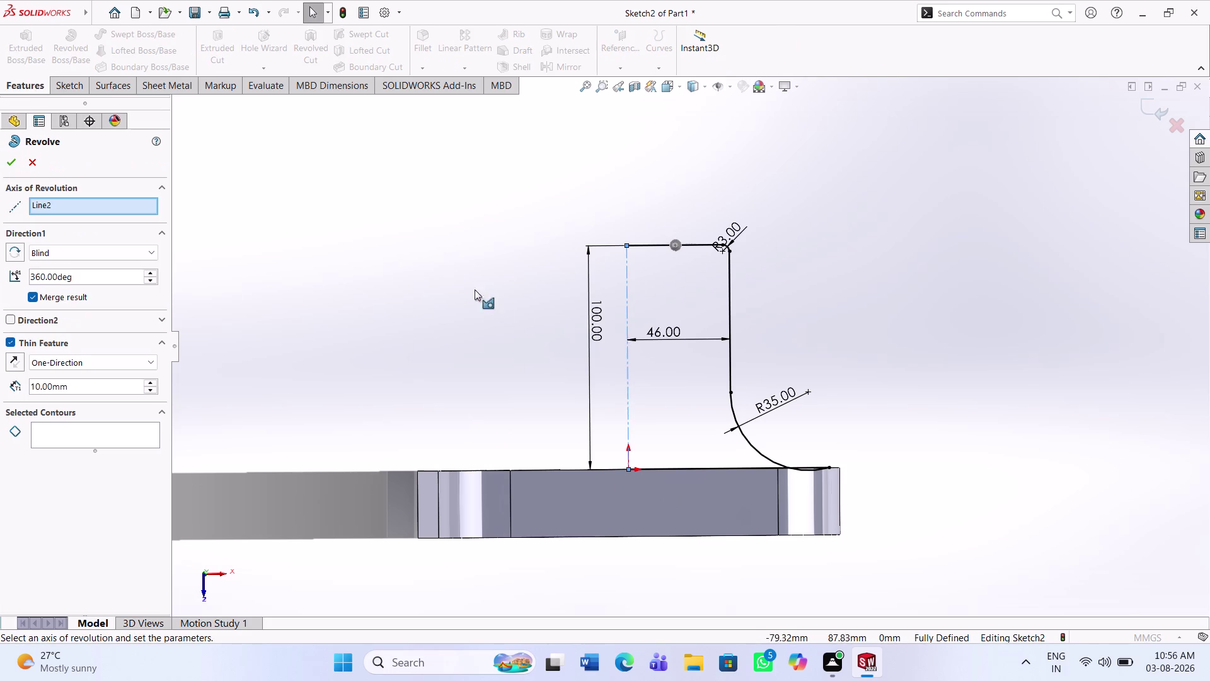
click(641, 306)
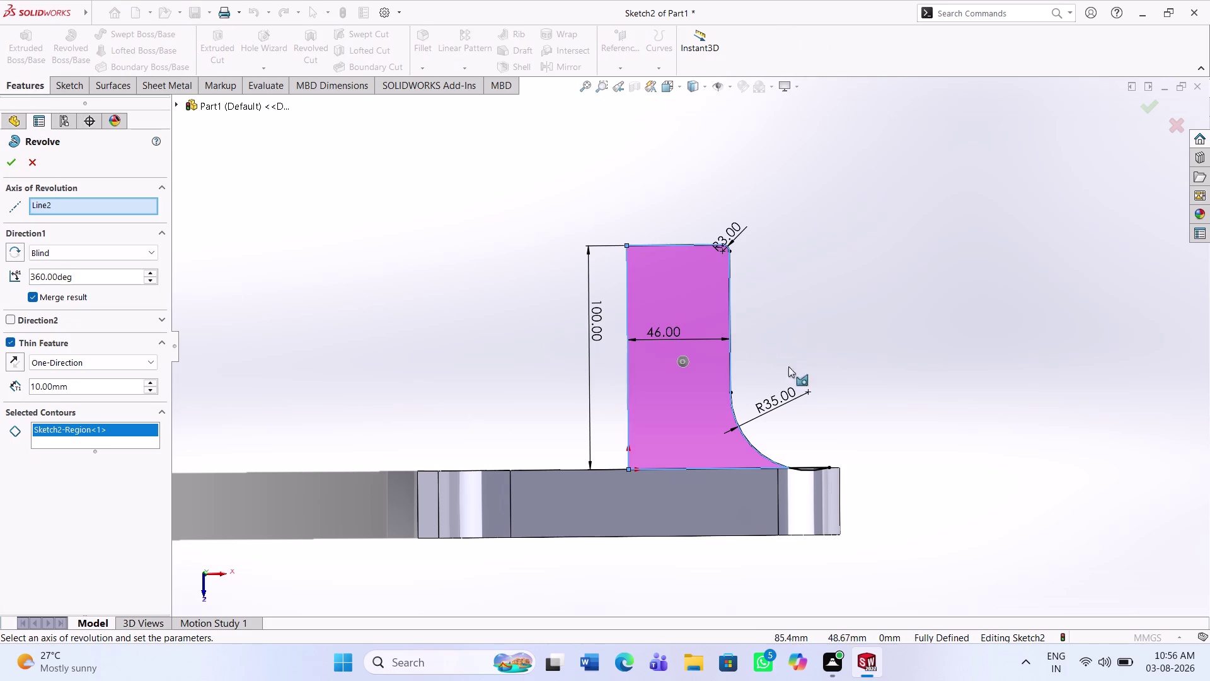
click(263, 272)
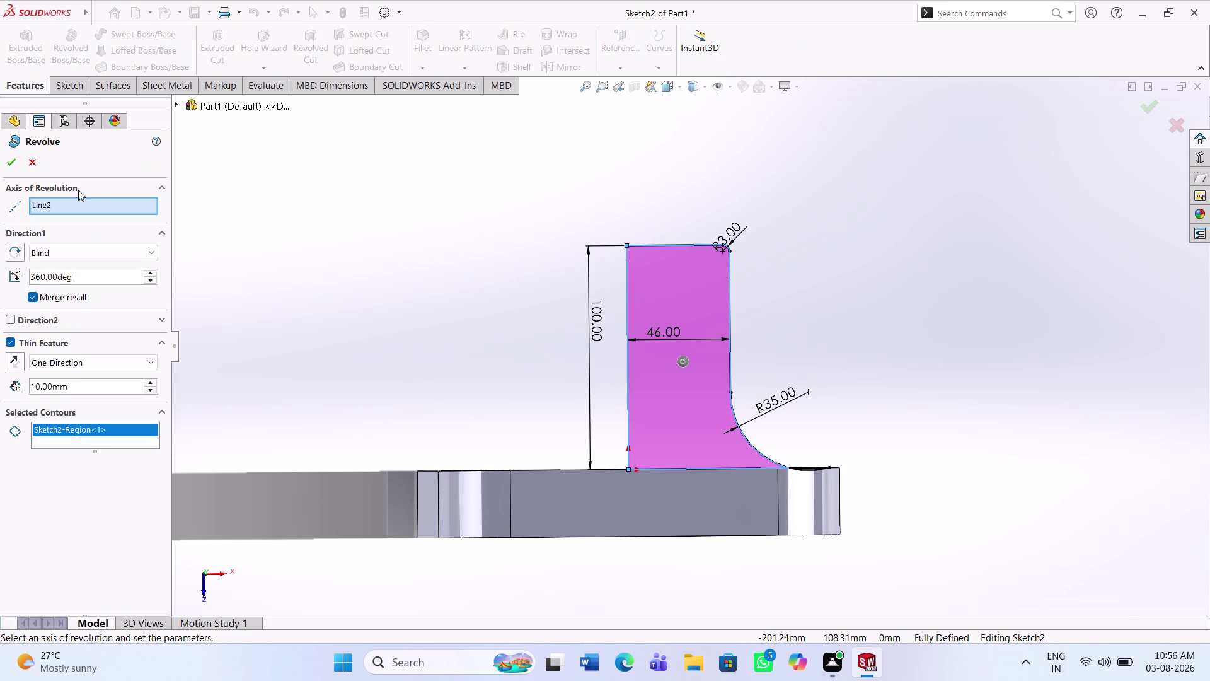
click(35, 163)
click(64, 47)
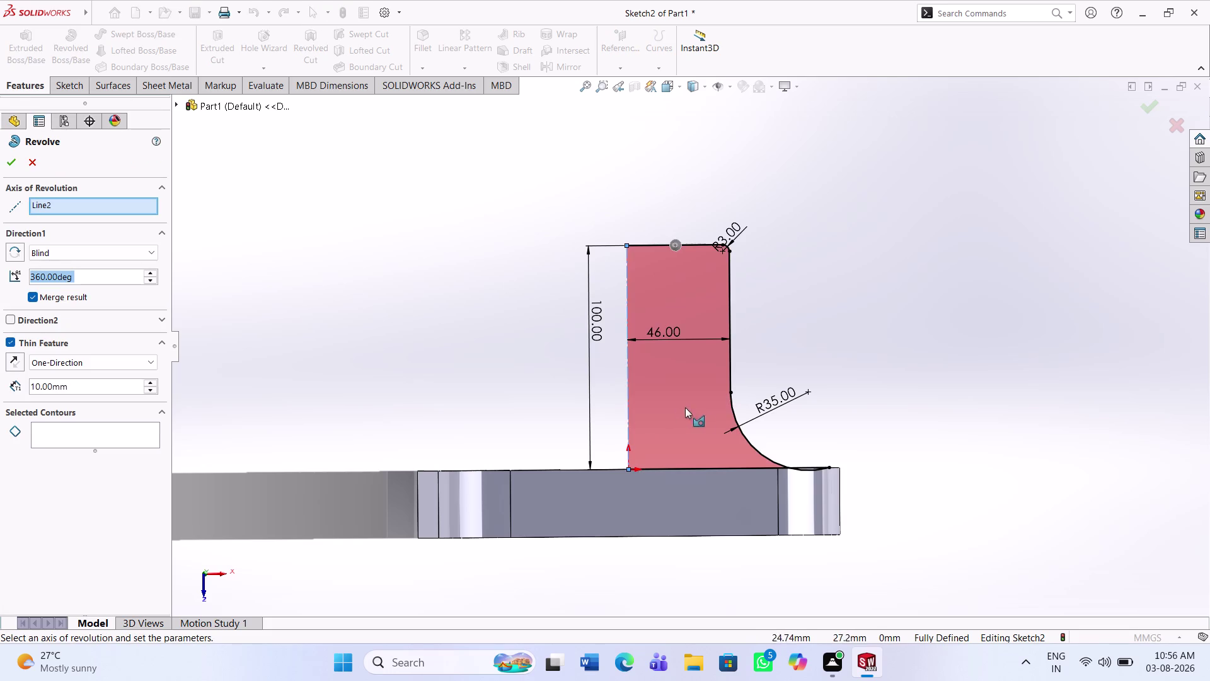
click(727, 402)
middle_drag(847, 391, 827, 410)
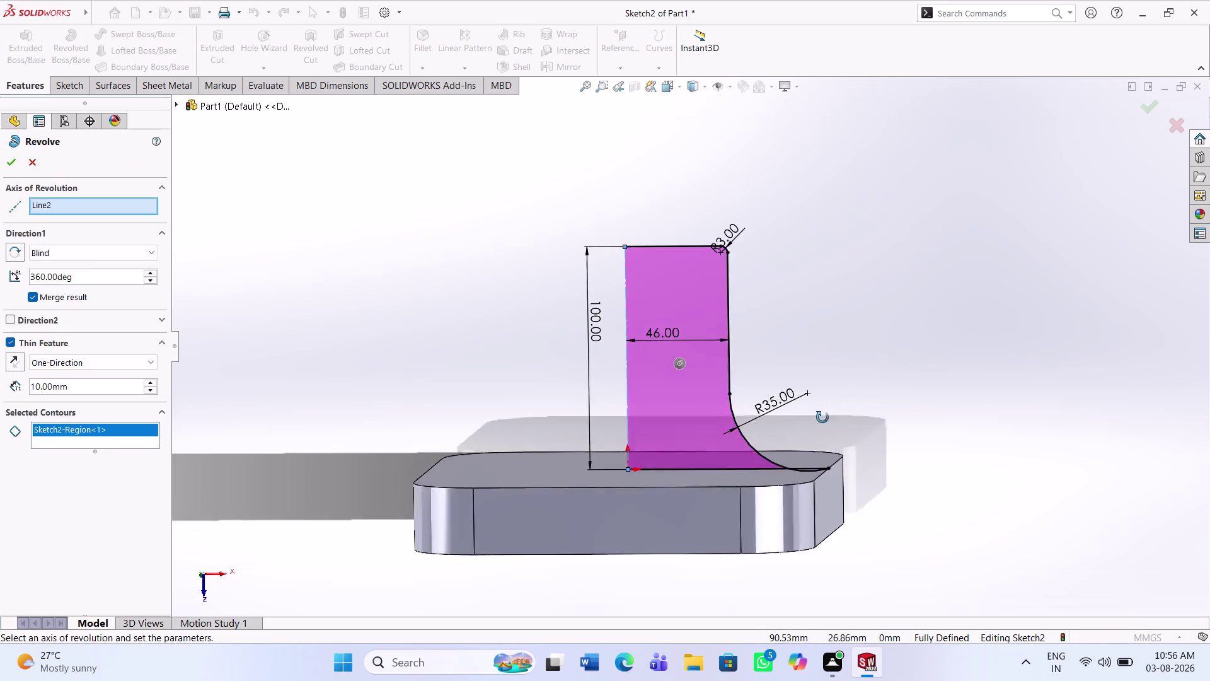
middle_drag(827, 410, 814, 430)
click(670, 382)
drag(646, 362, 611, 381)
click(615, 253)
drag(574, 288, 553, 293)
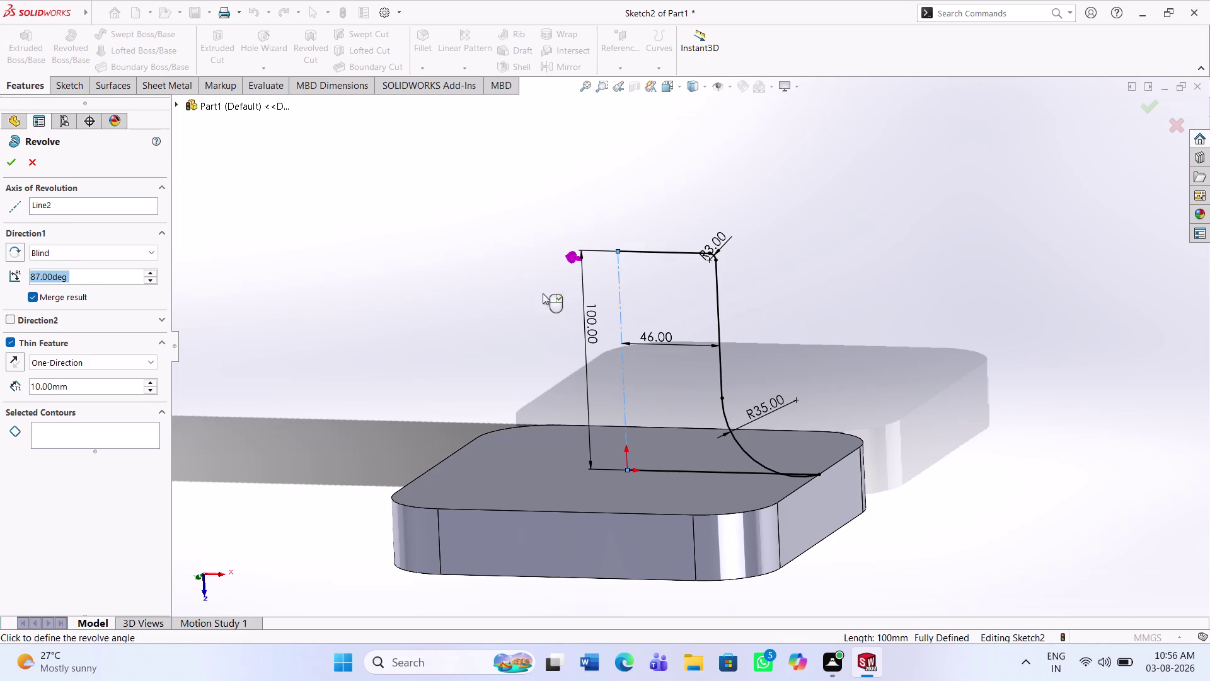
drag(553, 293, 505, 291)
click(91, 277)
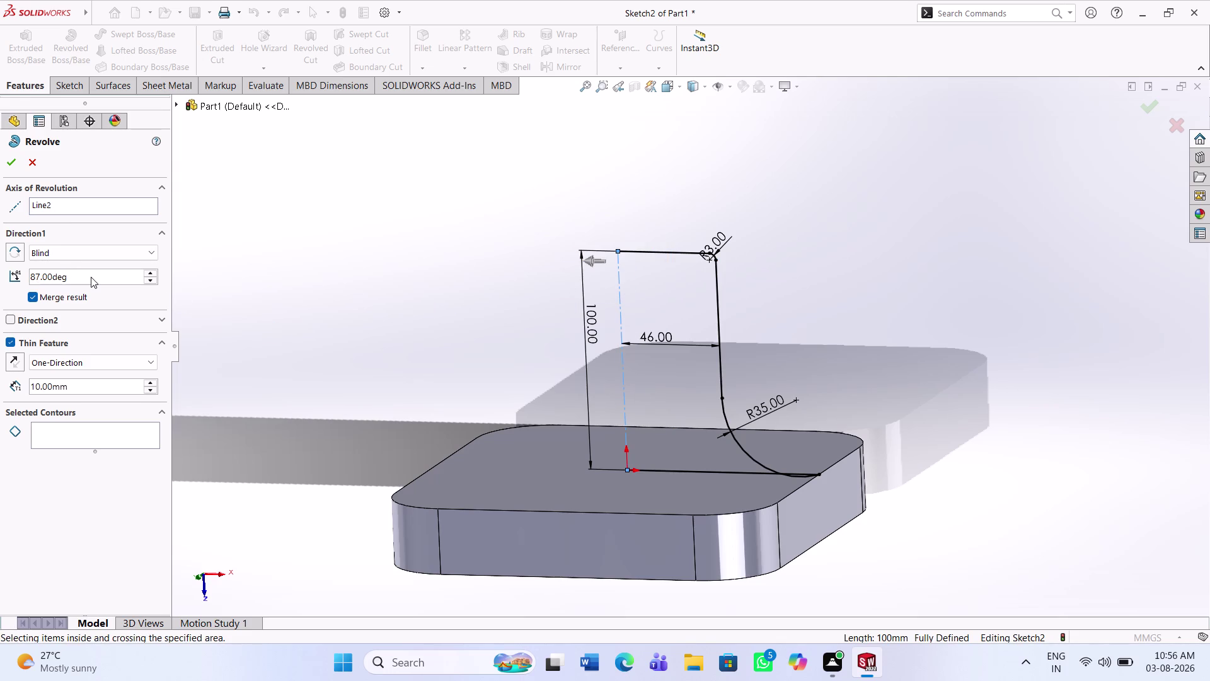
key(BackSpace)
key(BackSpace)
key(BackSpace)
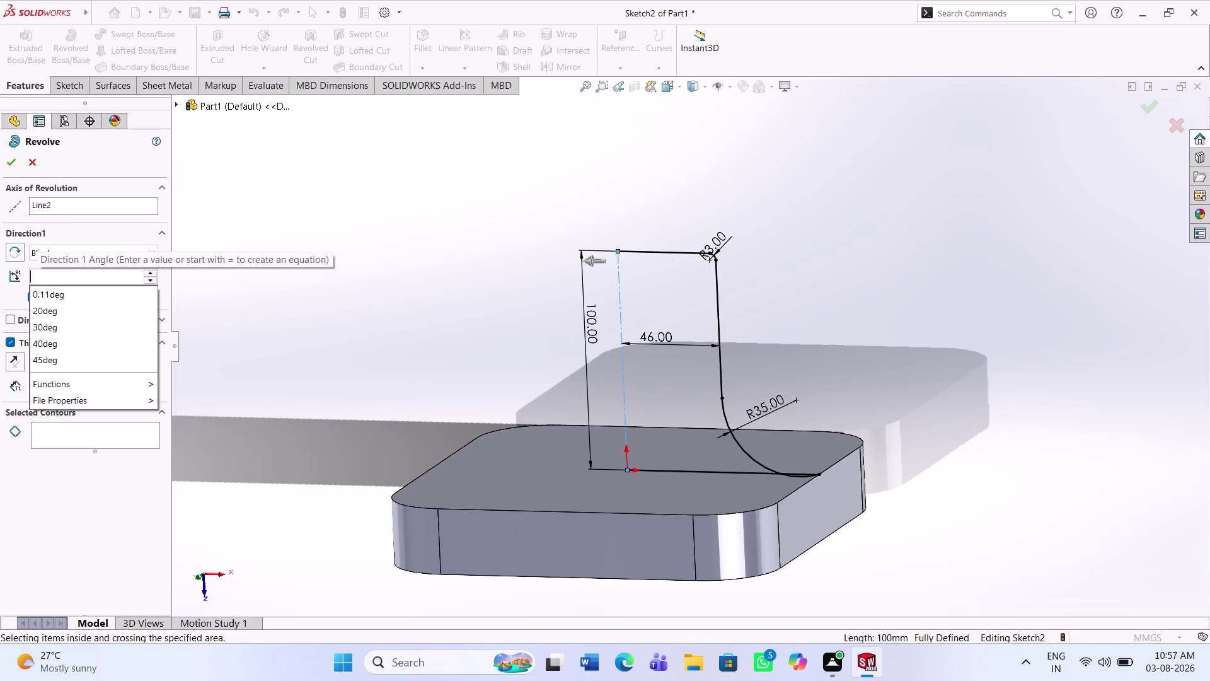
text(360)
key(Return)
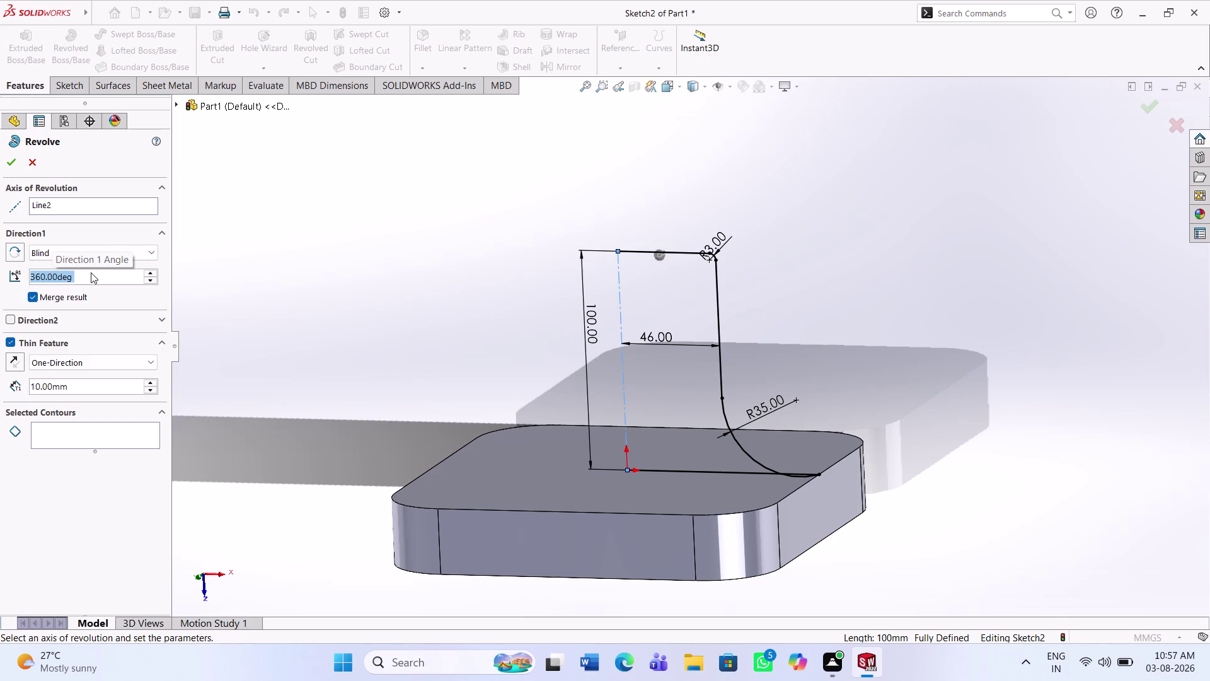
click(4, 165)
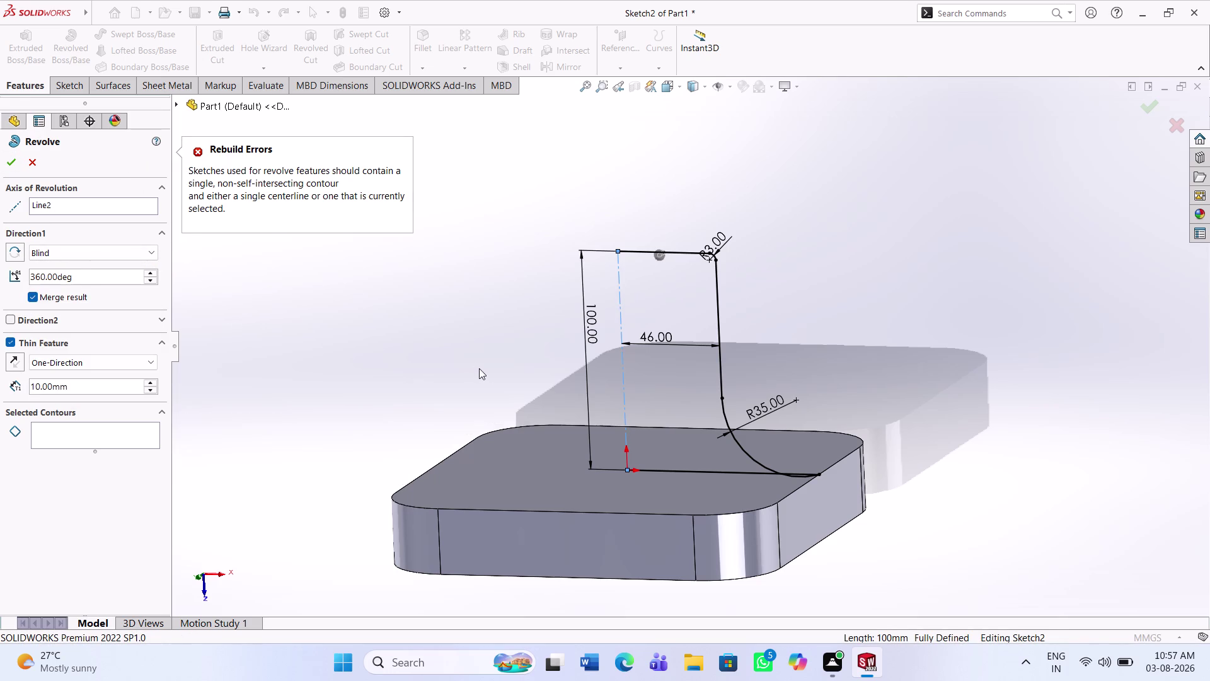
middle_drag(479, 368, 510, 361)
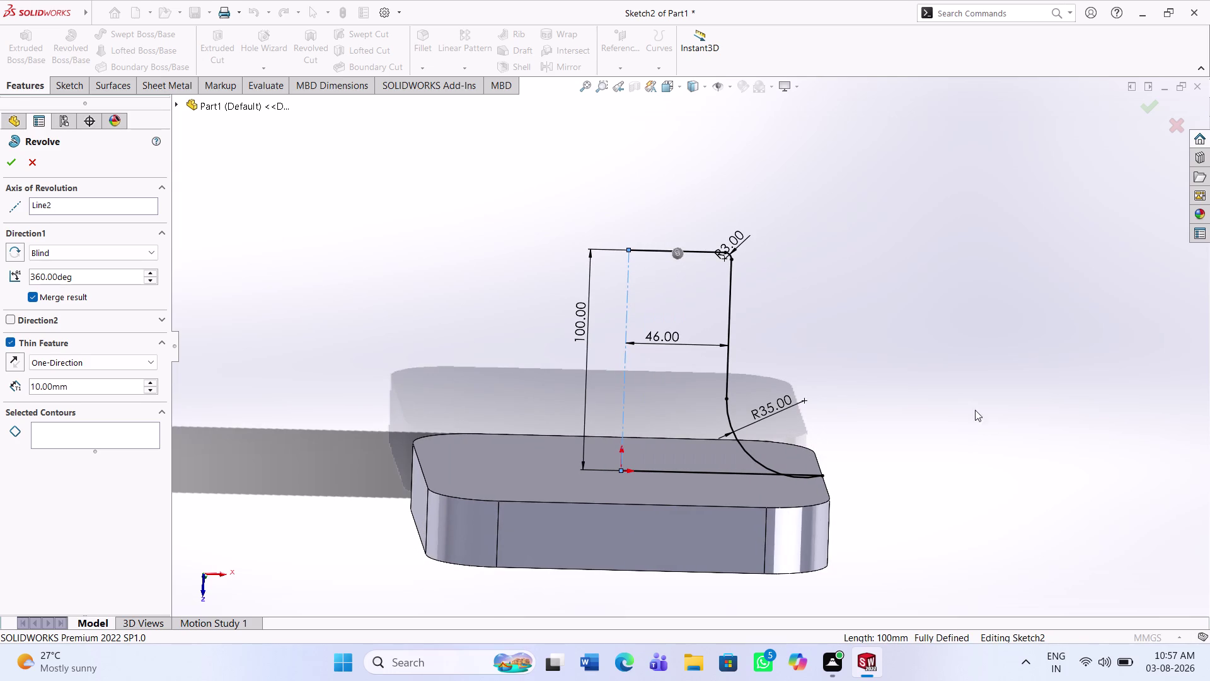
click(675, 353)
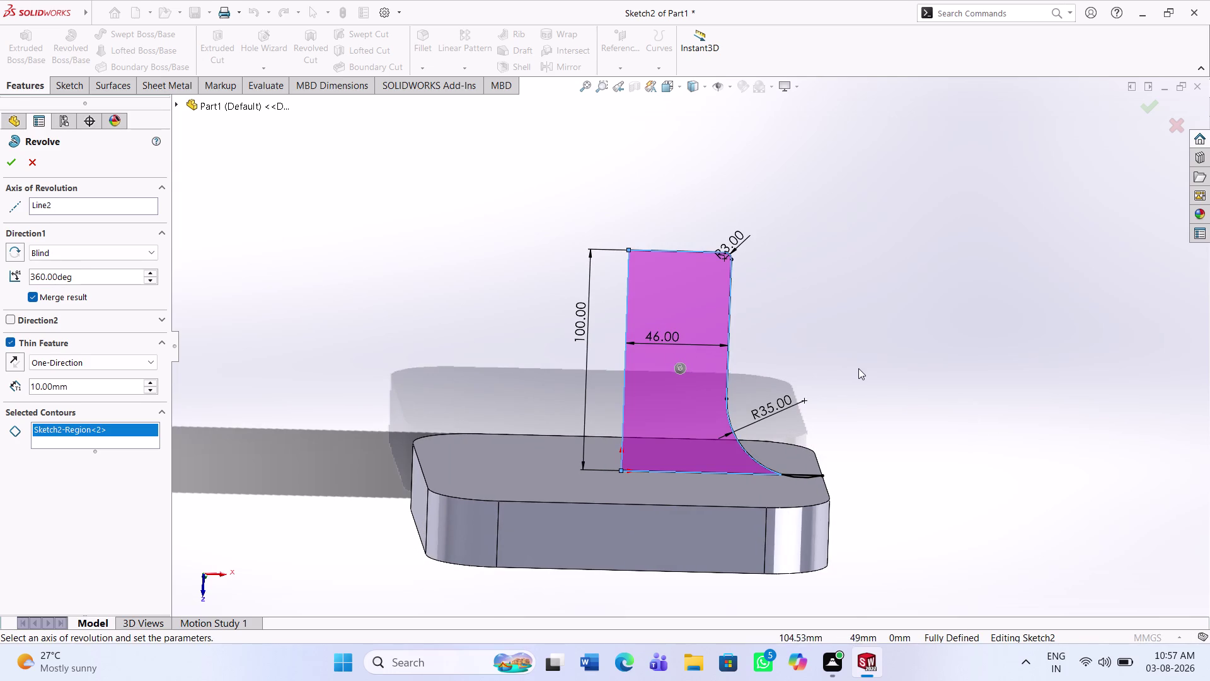
key(Escape)
key(ctrl+z)
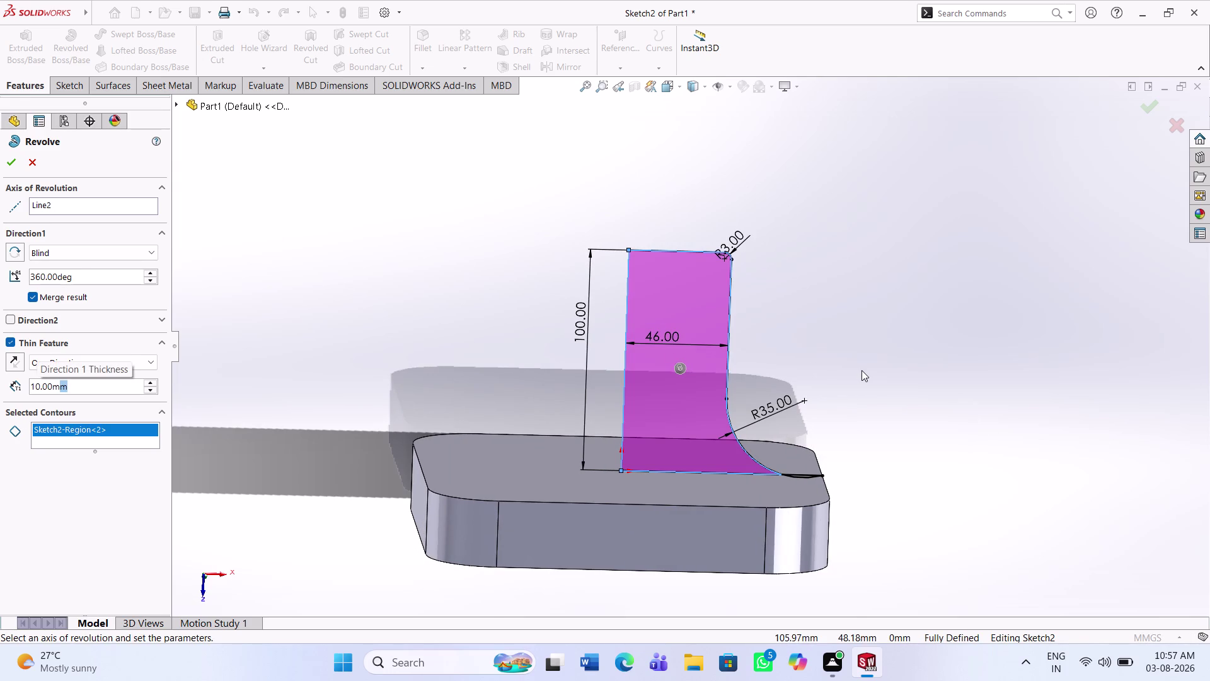
key(ctrl+z)
key(ctrl+z)
key(ctrl+z)
key(Escape)
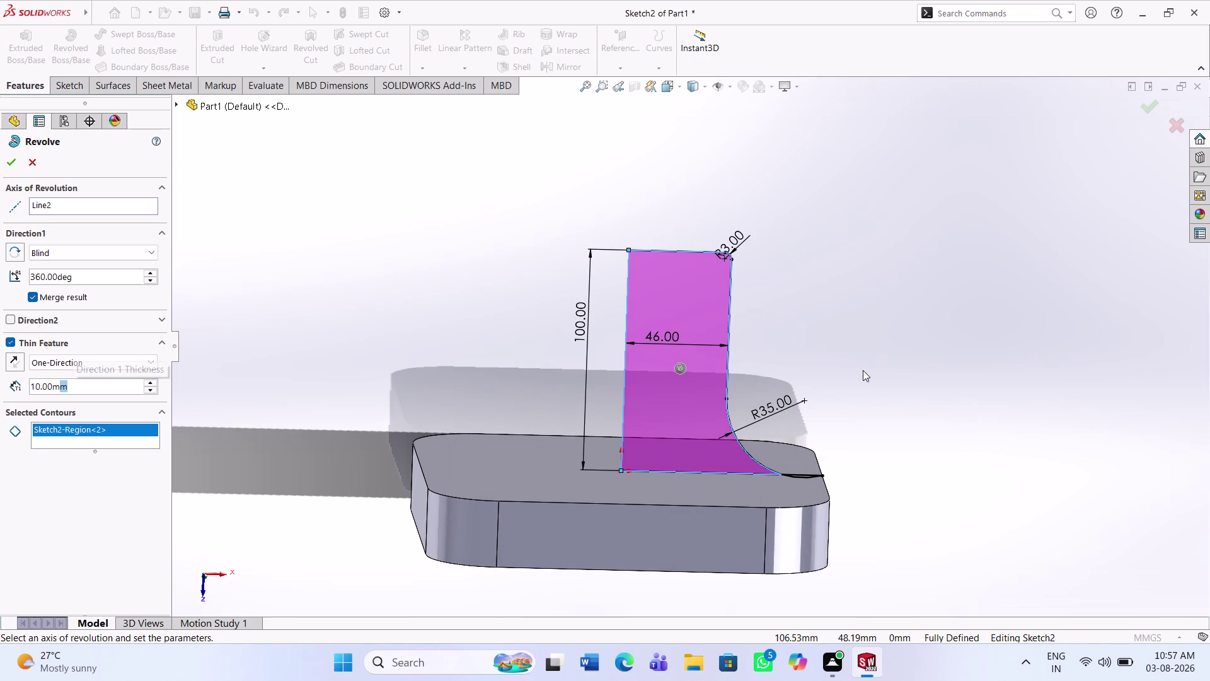
key(Escape)
click(36, 163)
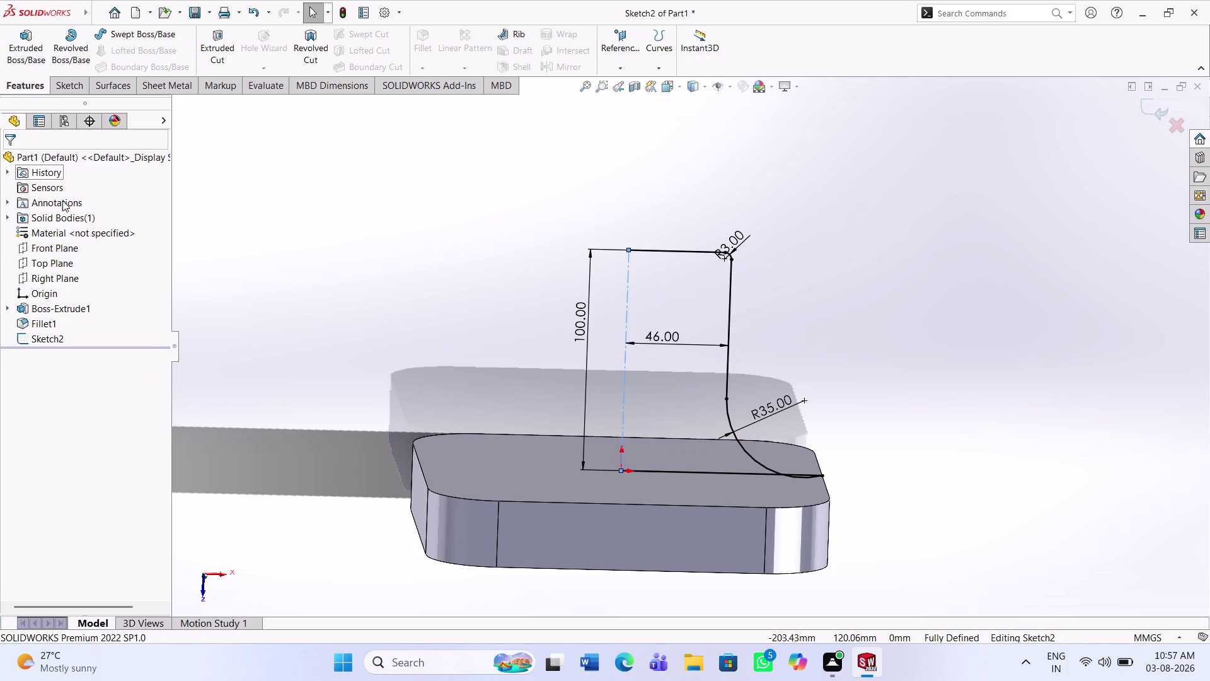
key(ctrl+z)
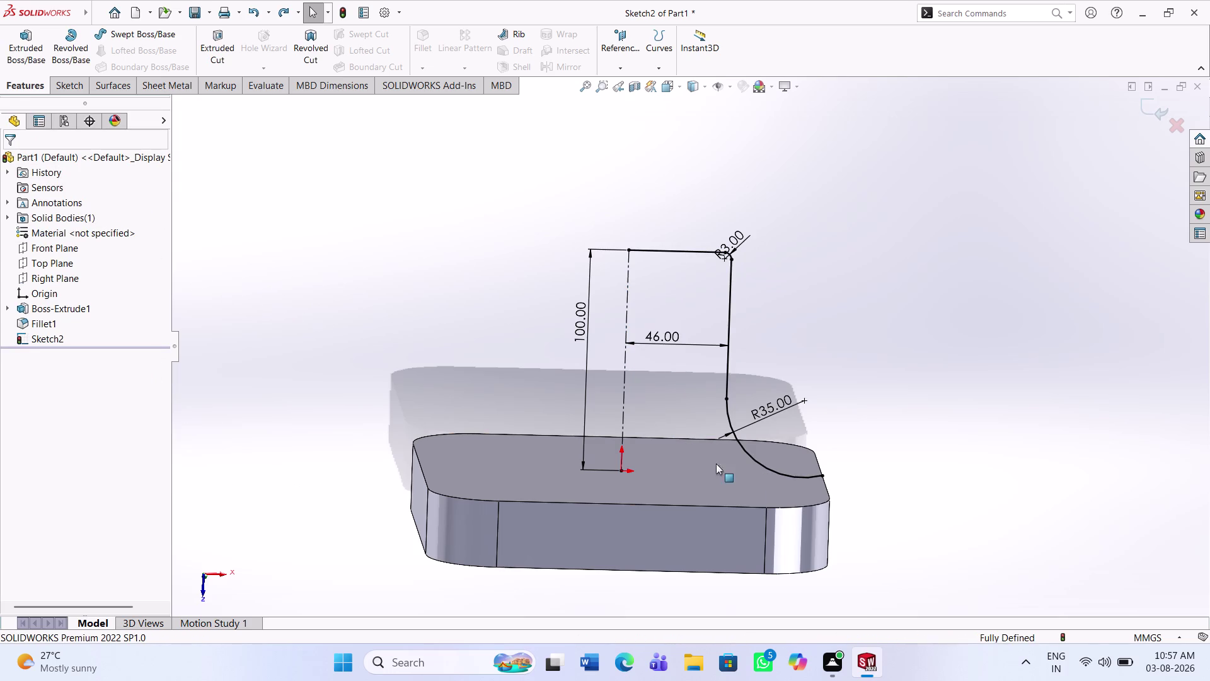
middle_drag(758, 483, 757, 470)
scroll(down, 3)
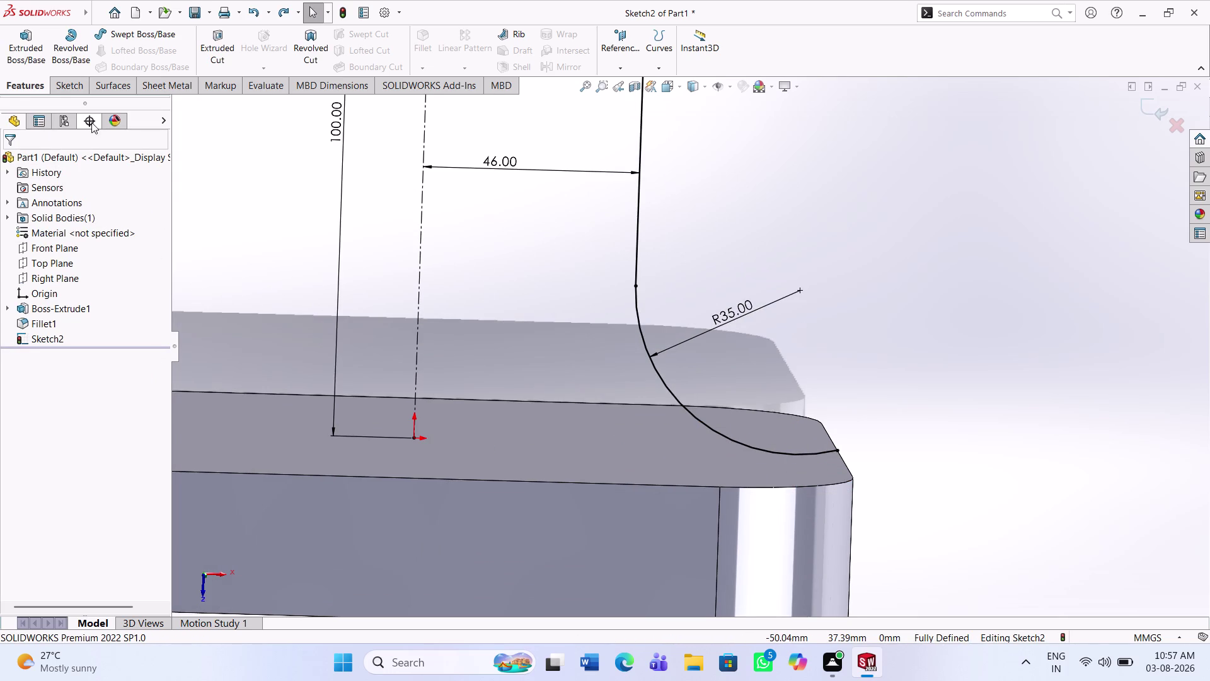
key(ctrl+z)
key(ctrl+z)
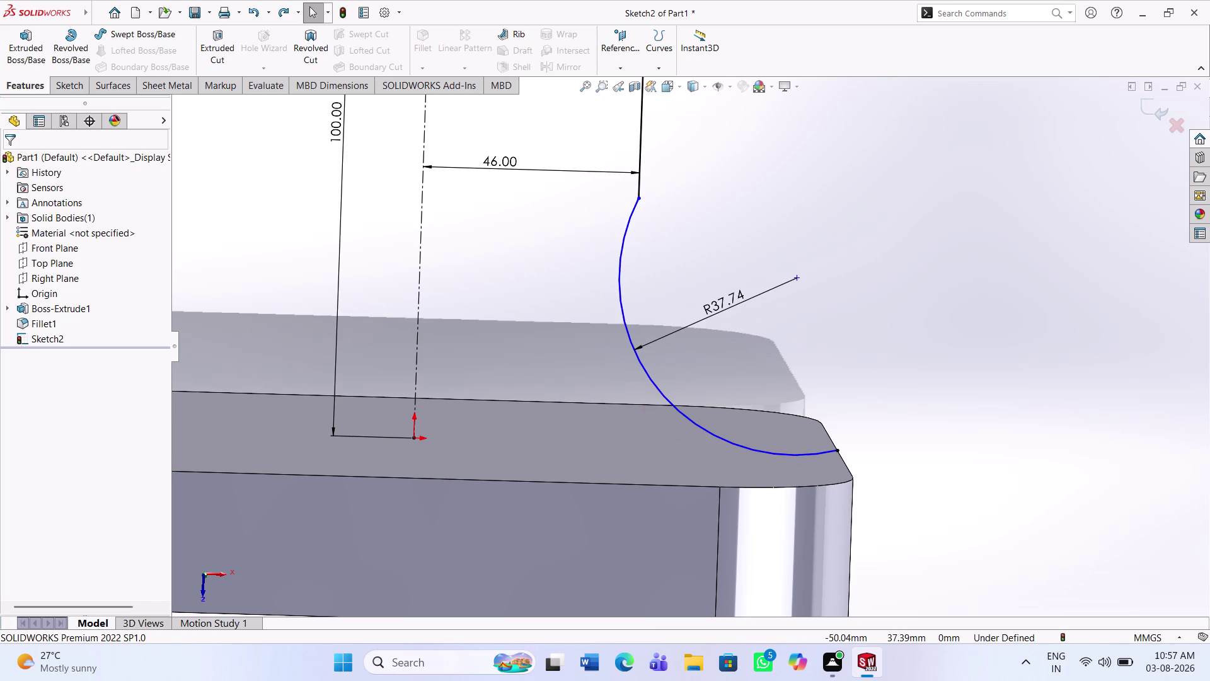
key(ctrl+z)
key(ctrl+z)
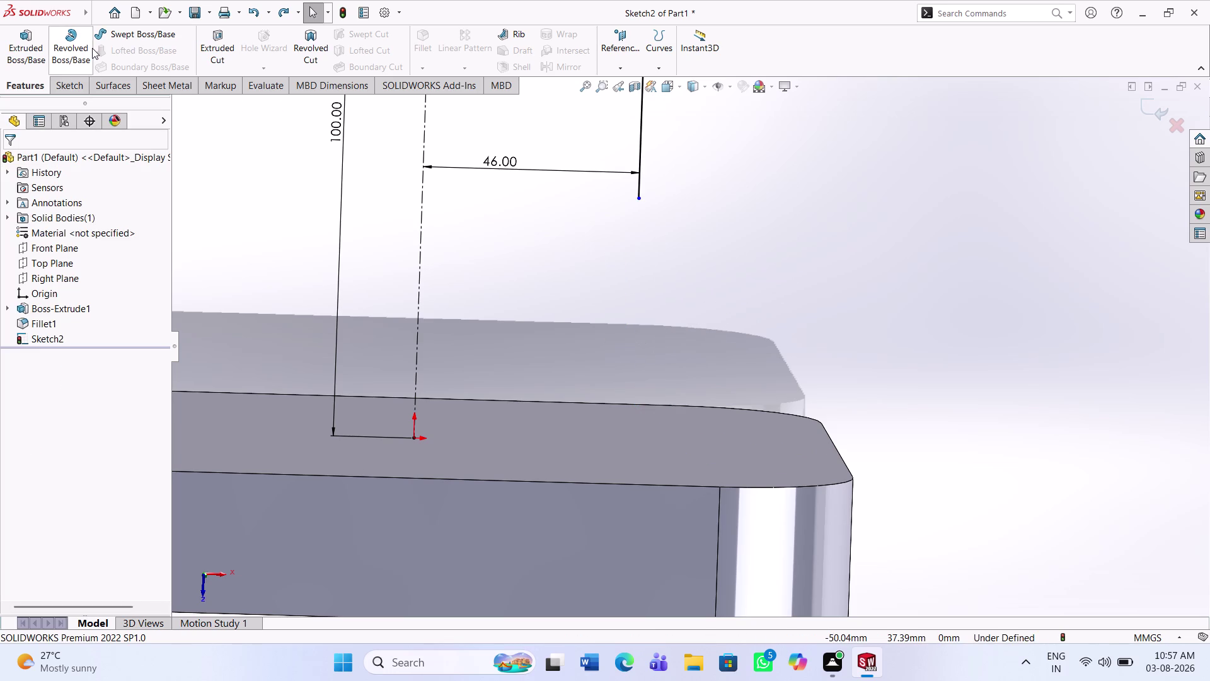
scroll(up, 3)
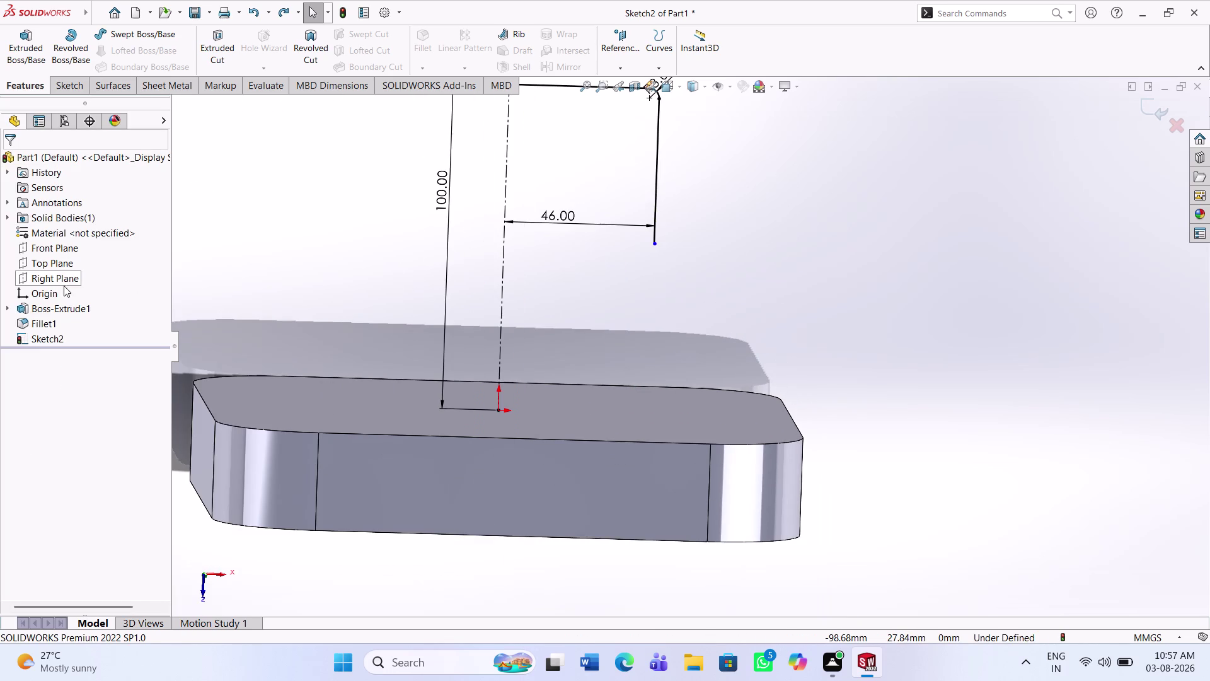
click(62, 87)
Draw a 90 mm horizontal base line from the origin to the plate's edge.
click(113, 36)
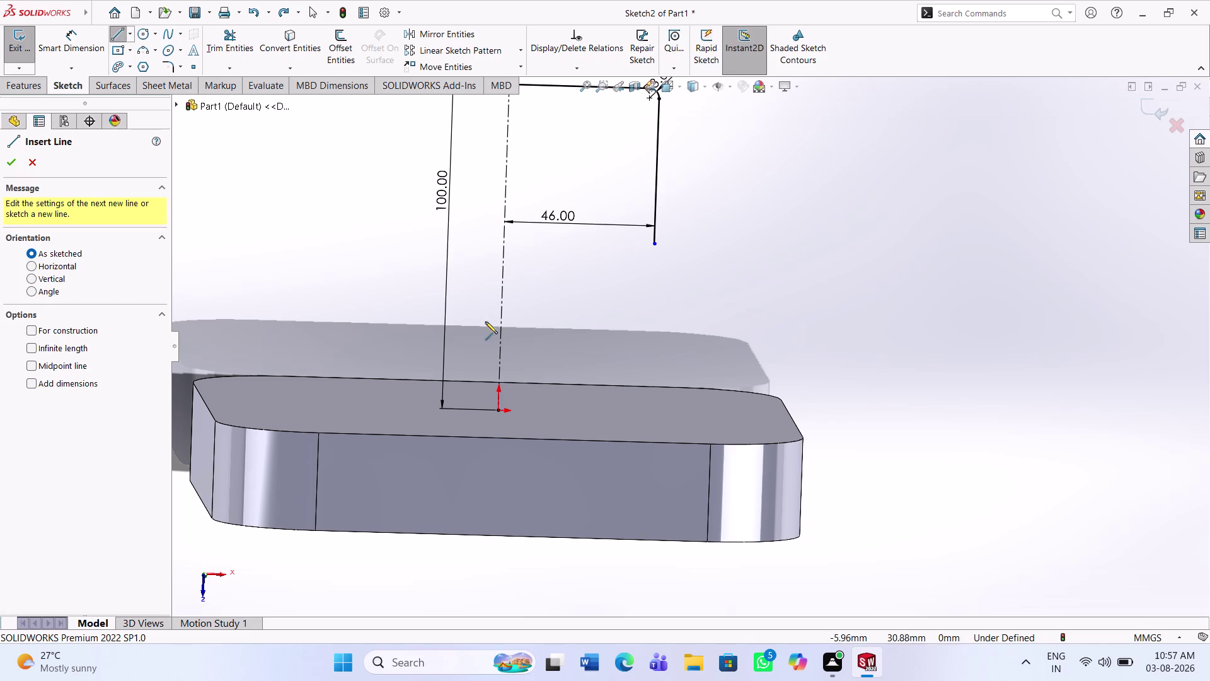
click(498, 413)
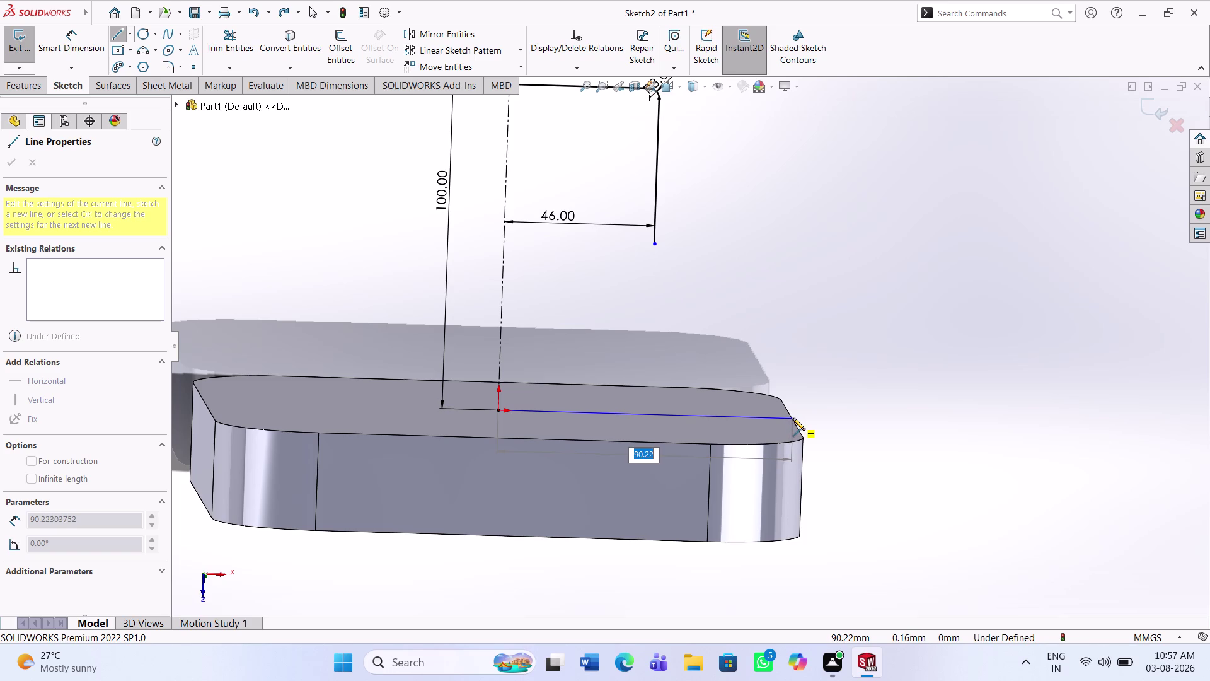
click(793, 418)
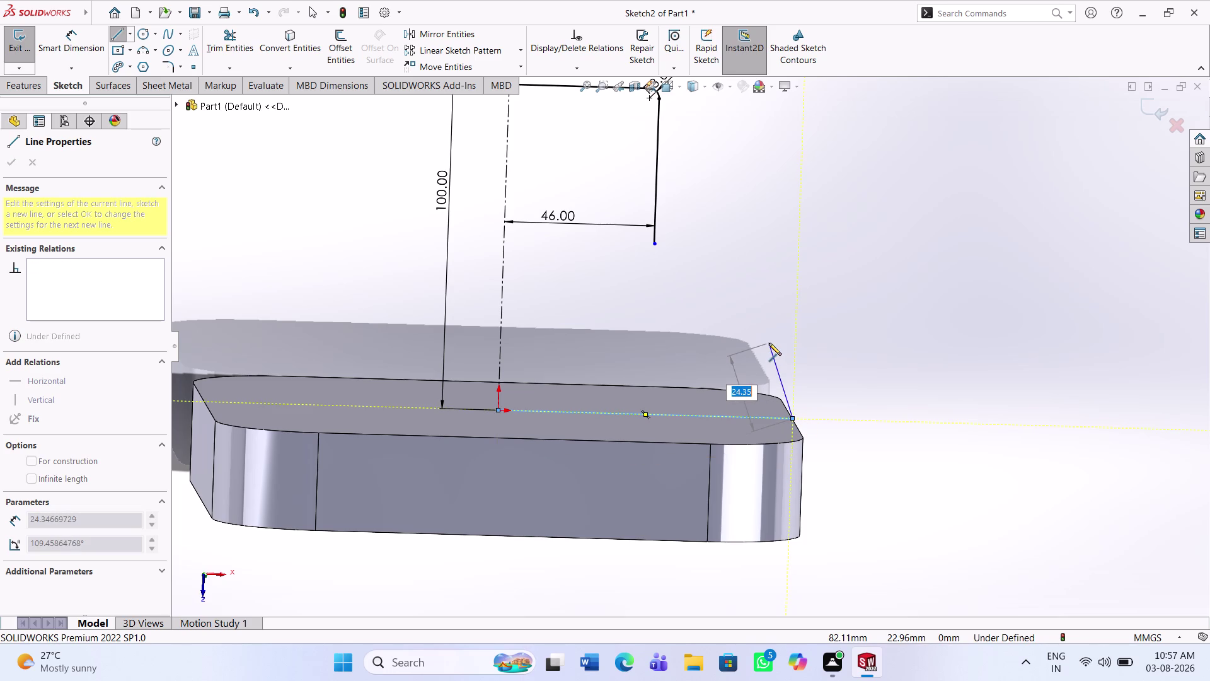
key(Escape)
key(Escape)
key(Escape)
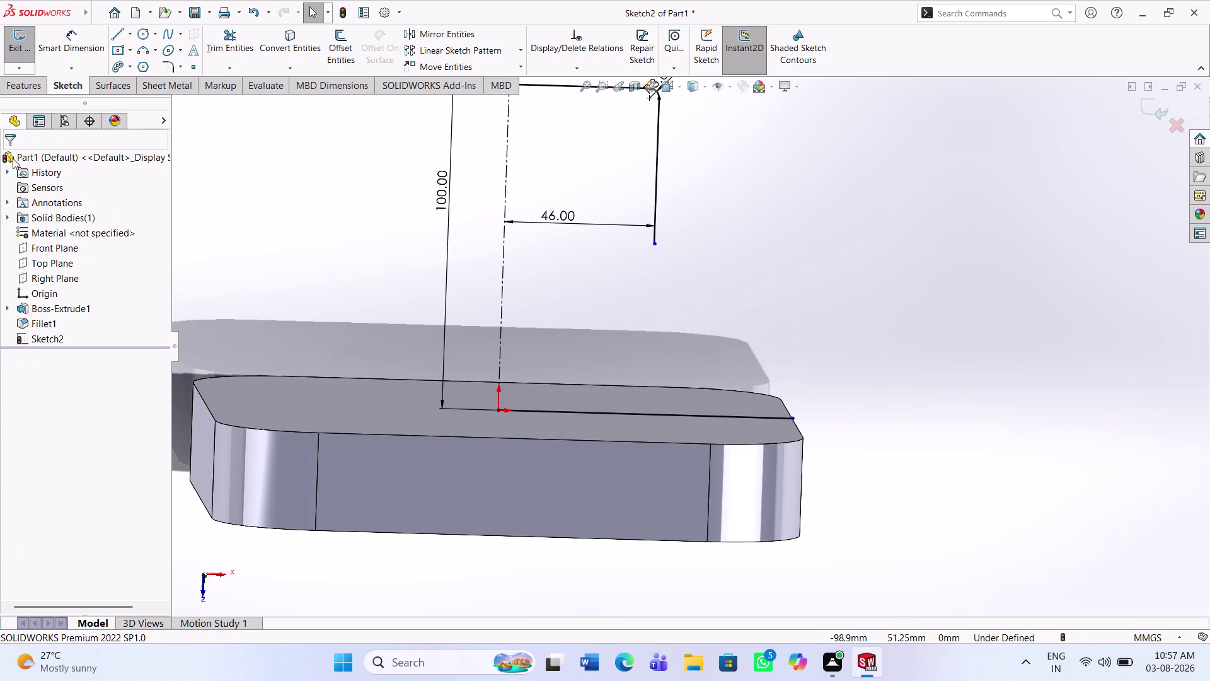
Draw a three-point arc from the short vertical line's end to the base line's end.
click(146, 48)
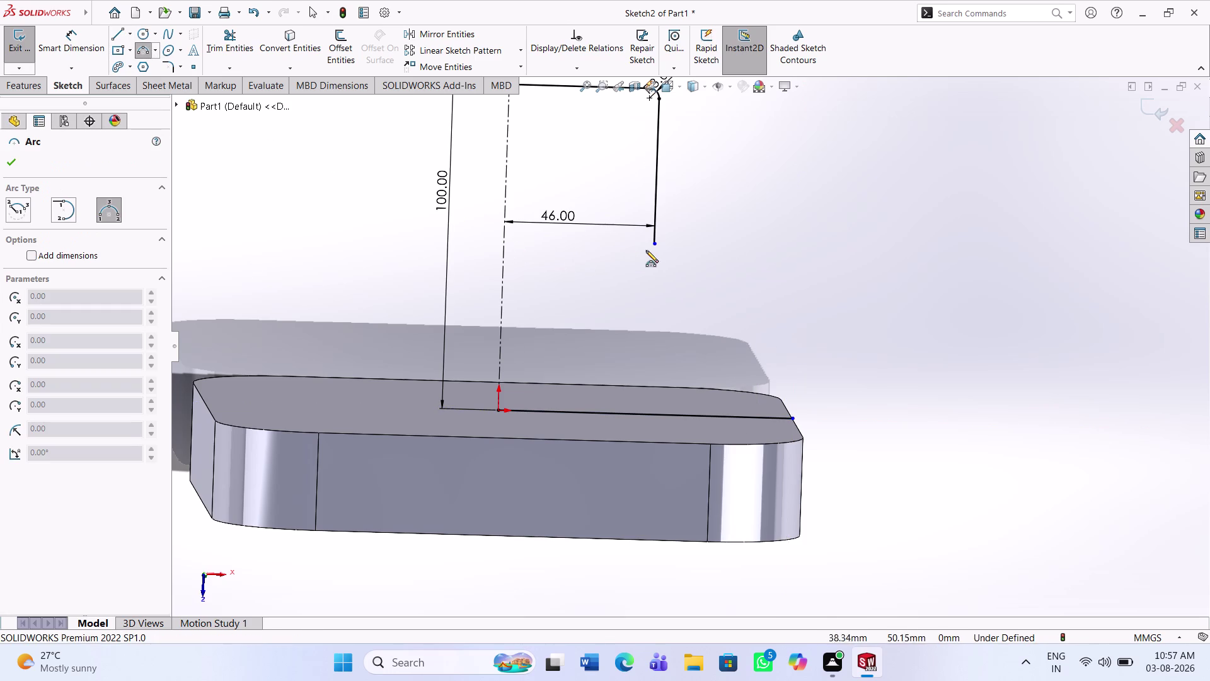
click(653, 244)
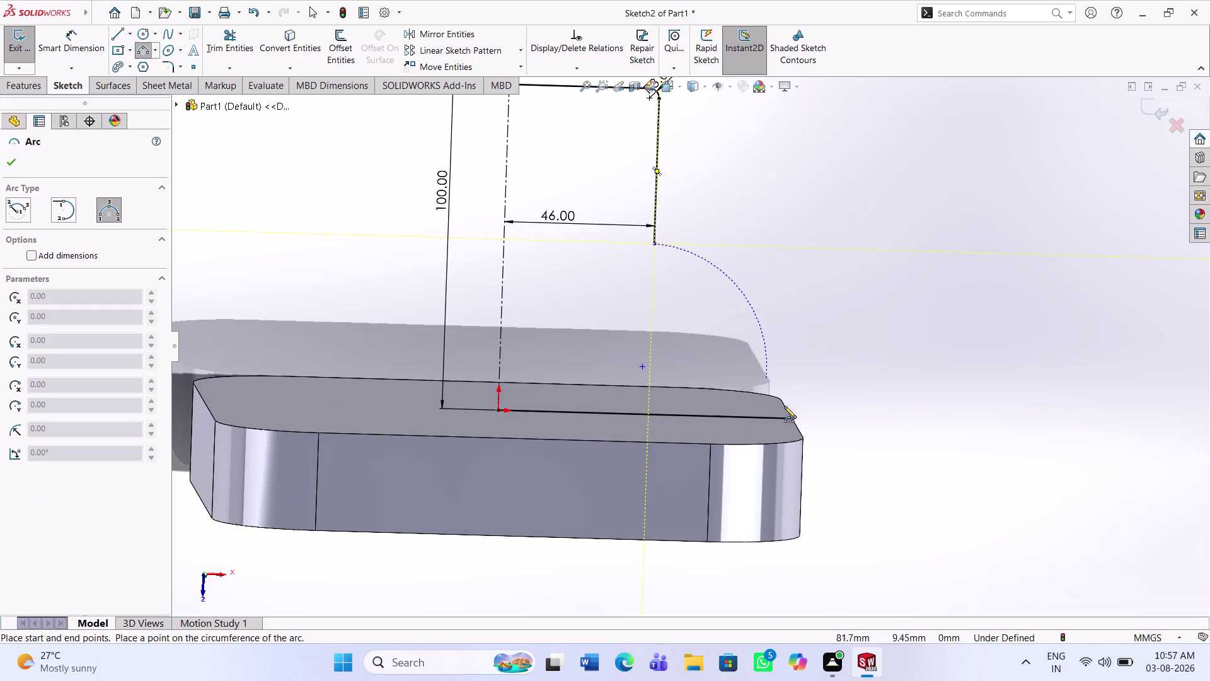
click(793, 419)
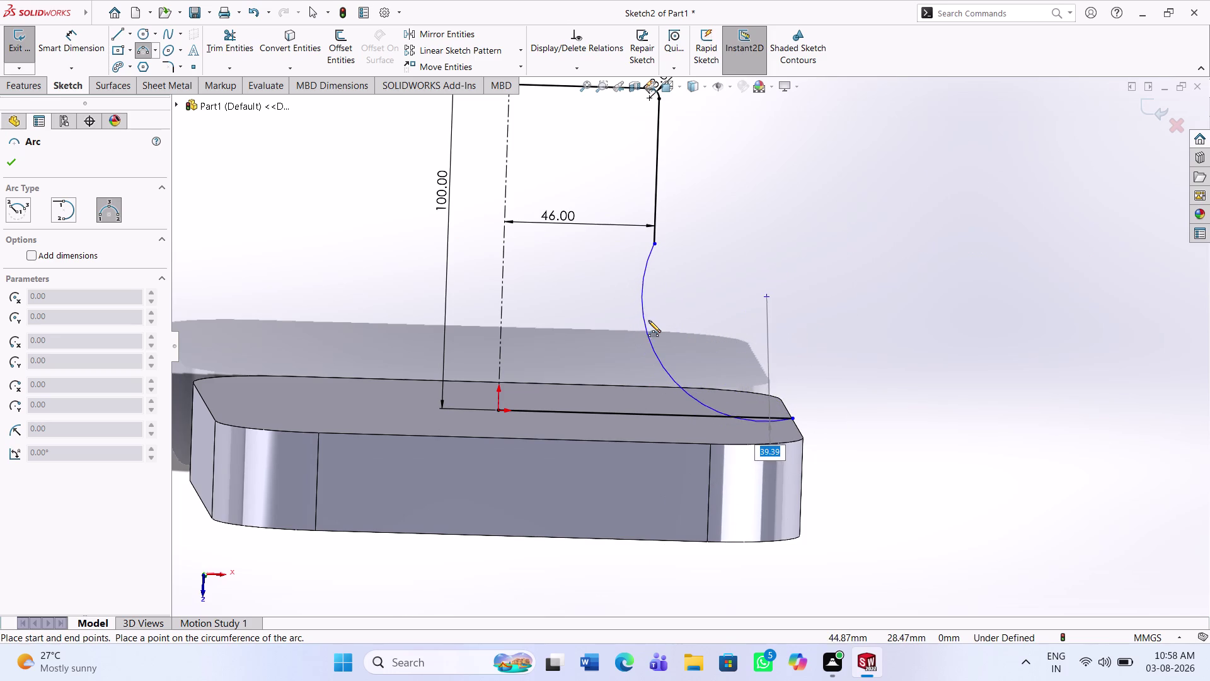
click(651, 318)
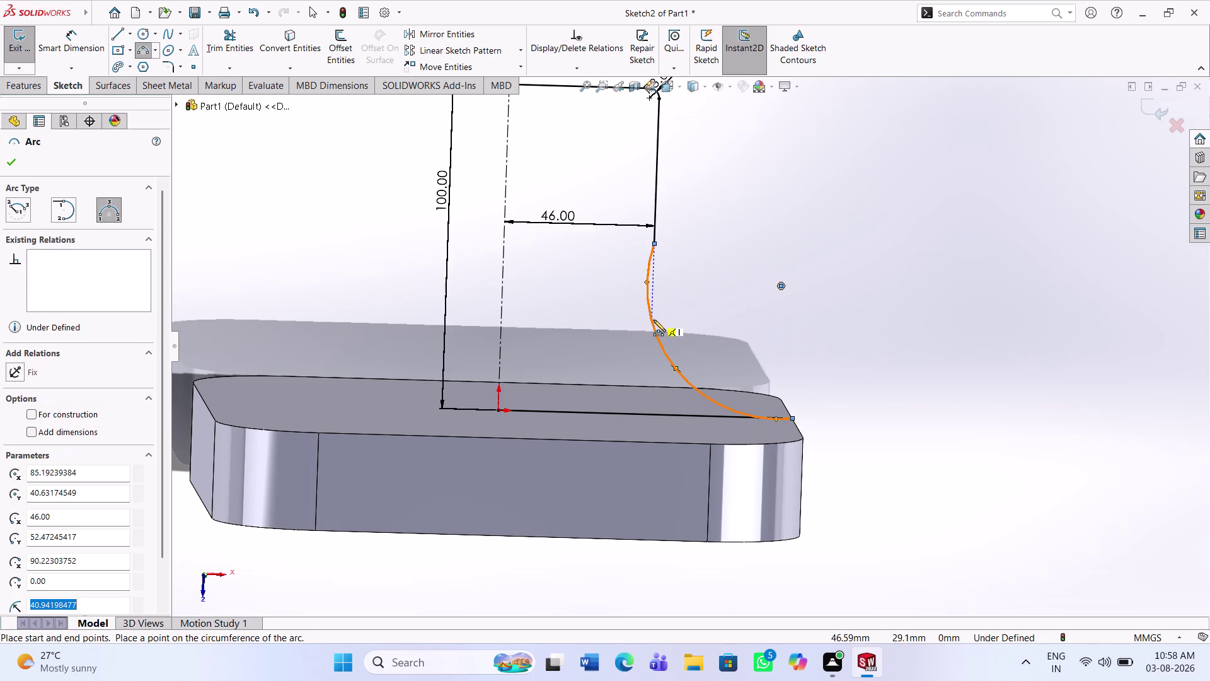
key(Escape)
key(Escape)
click(89, 46)
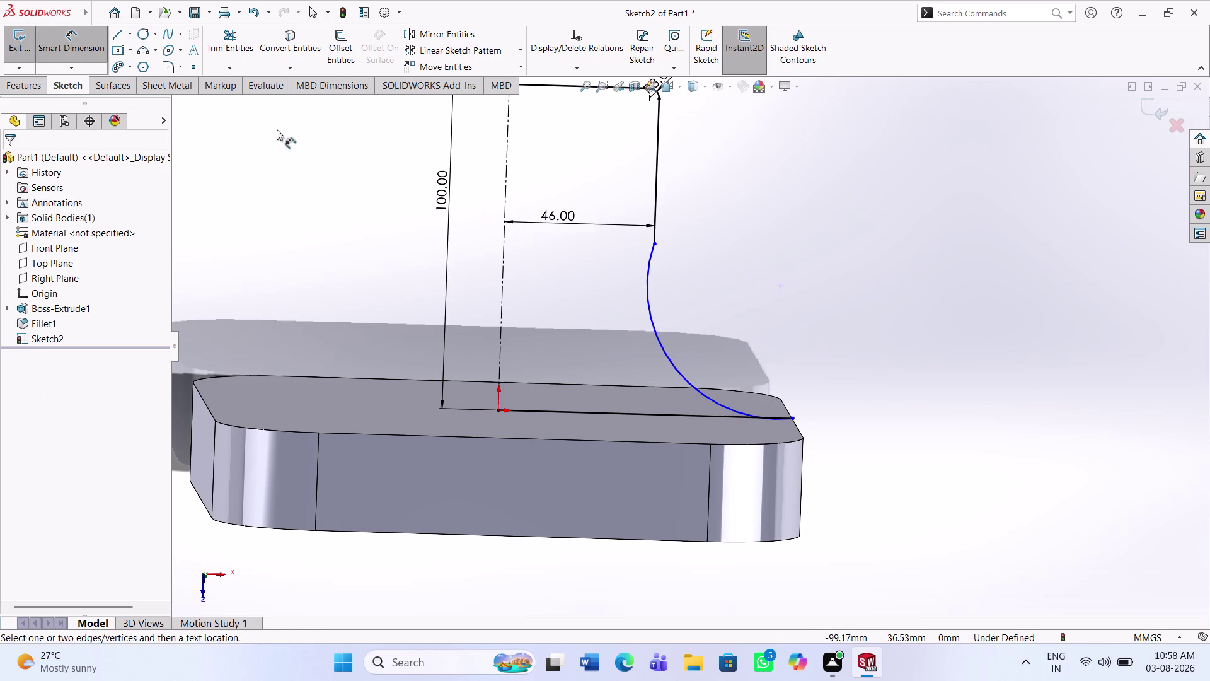
Dimension the arc's radius as 35 mm.
click(657, 336)
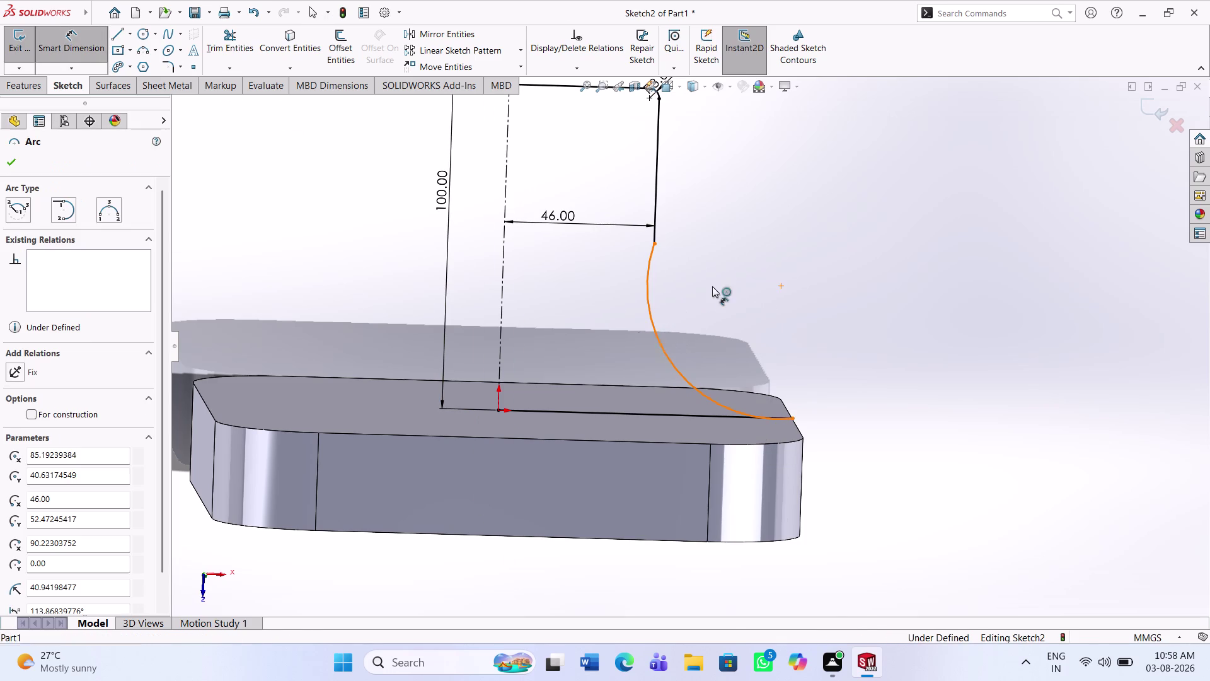
click(713, 286)
key(3)
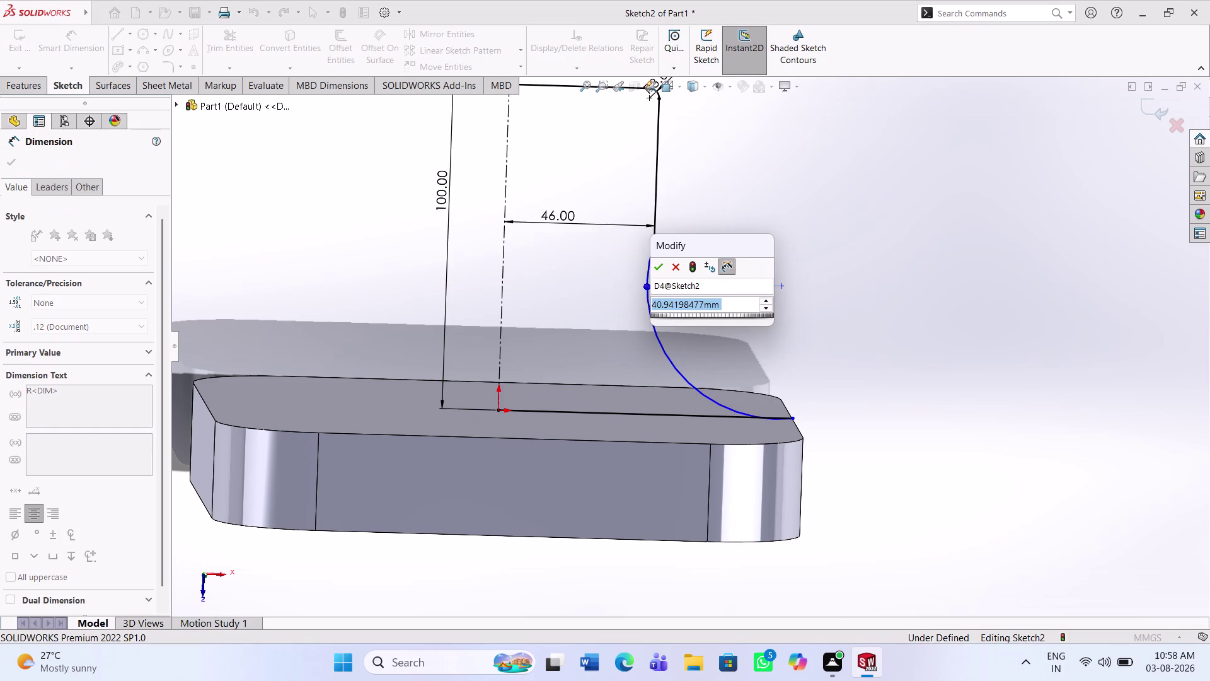
key(5)
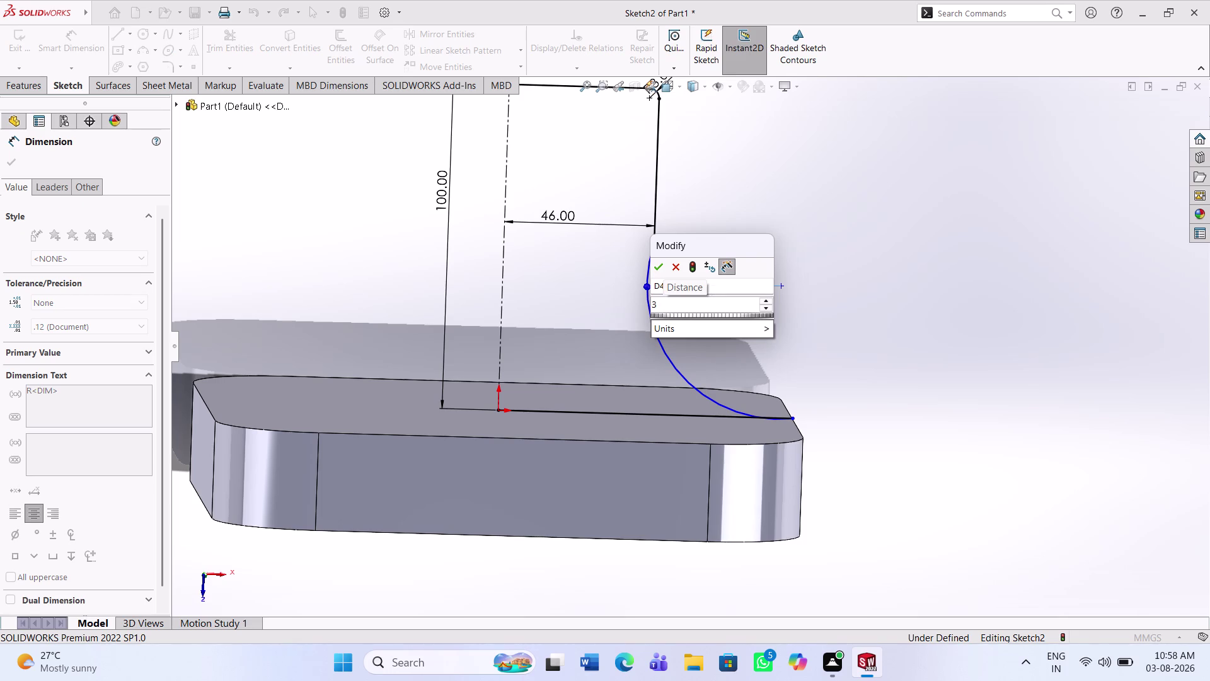
key(Return)
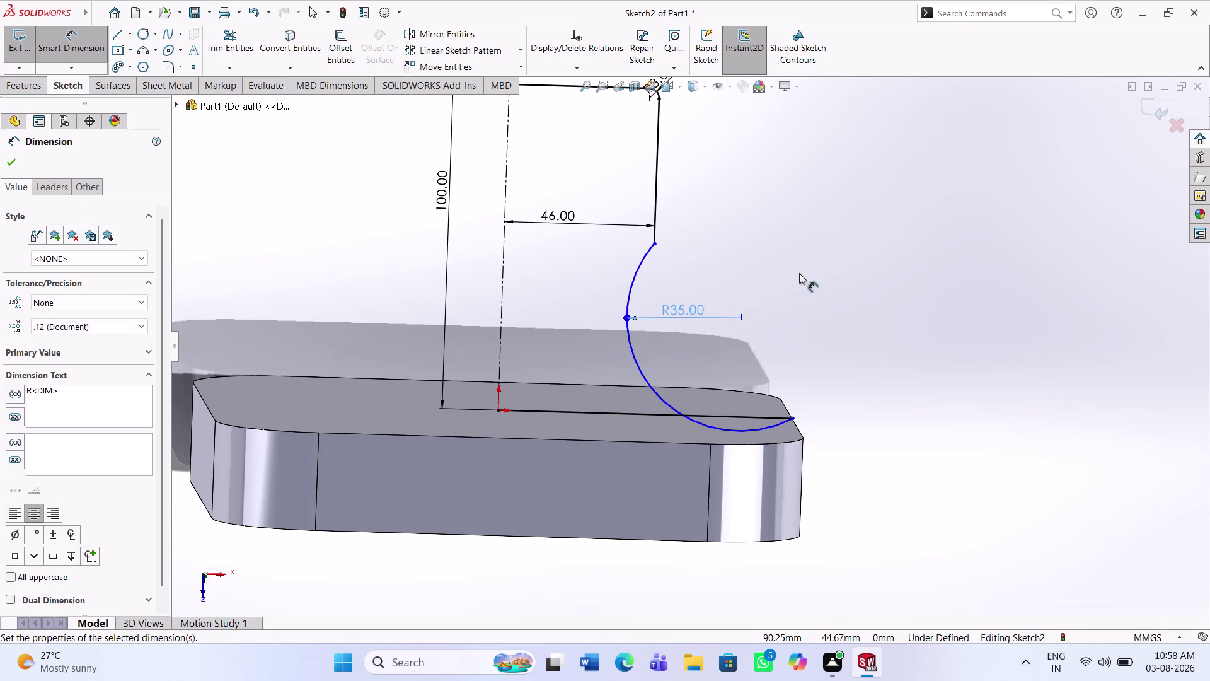
key(Escape)
click(655, 203)
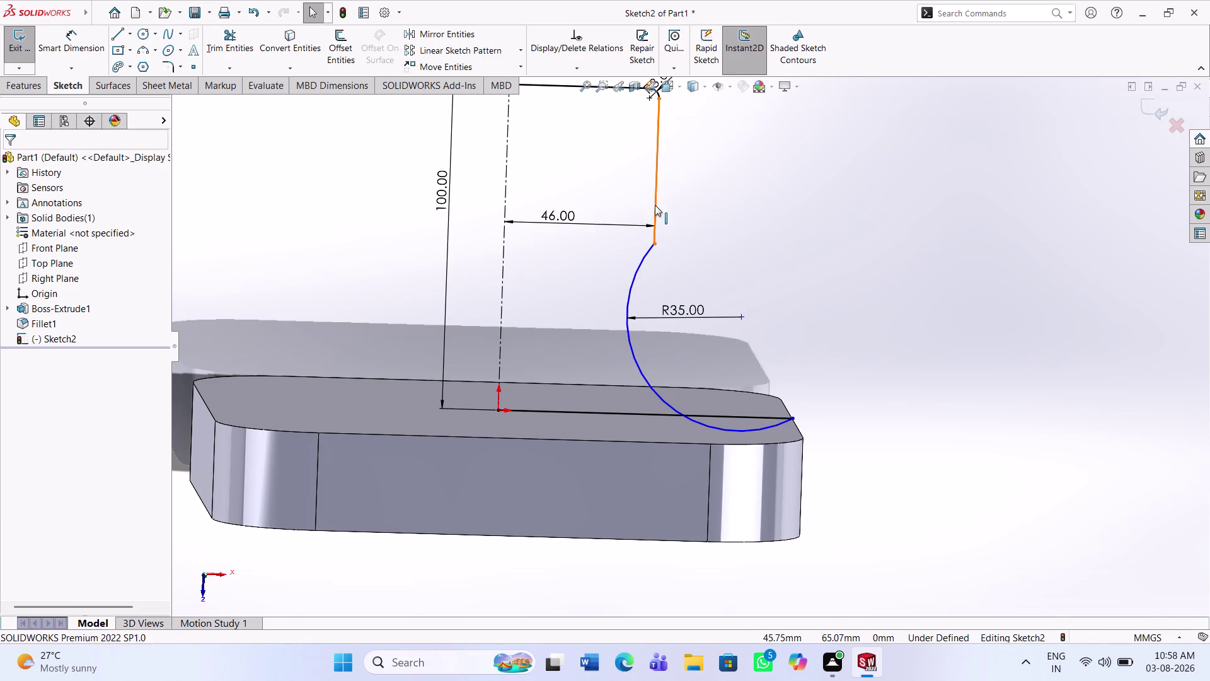
Make the arc tangent to the short vertical line.
click(641, 265)
click(19, 386)
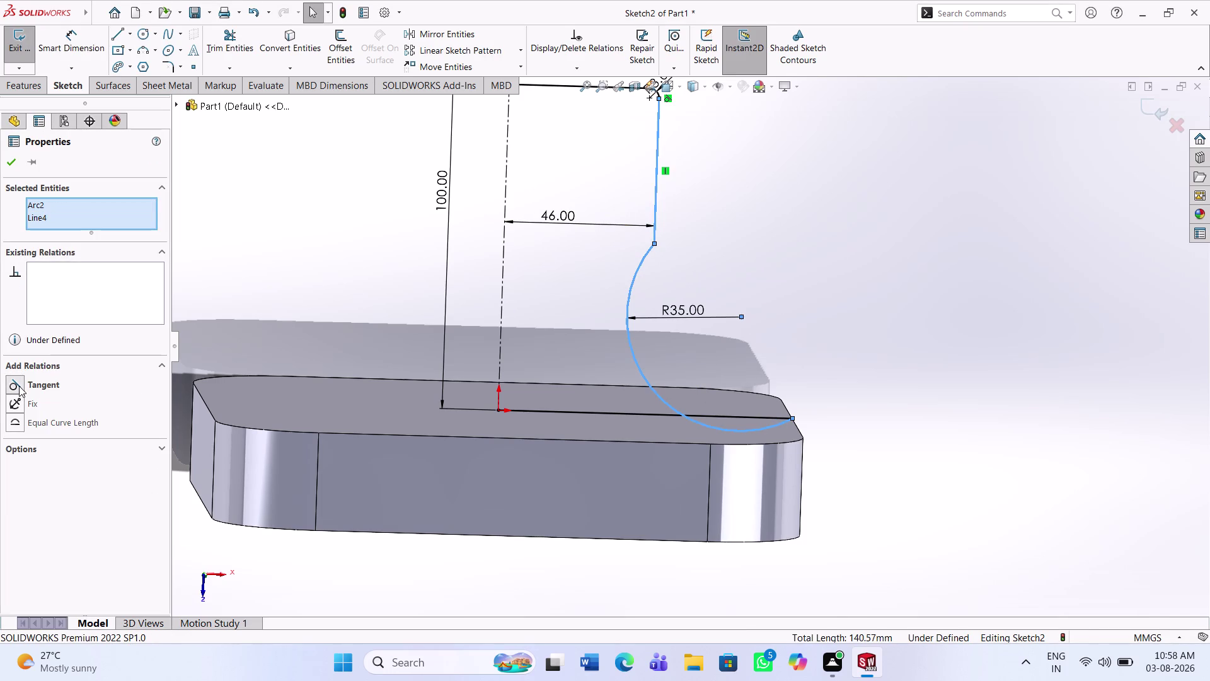
click(4, 161)
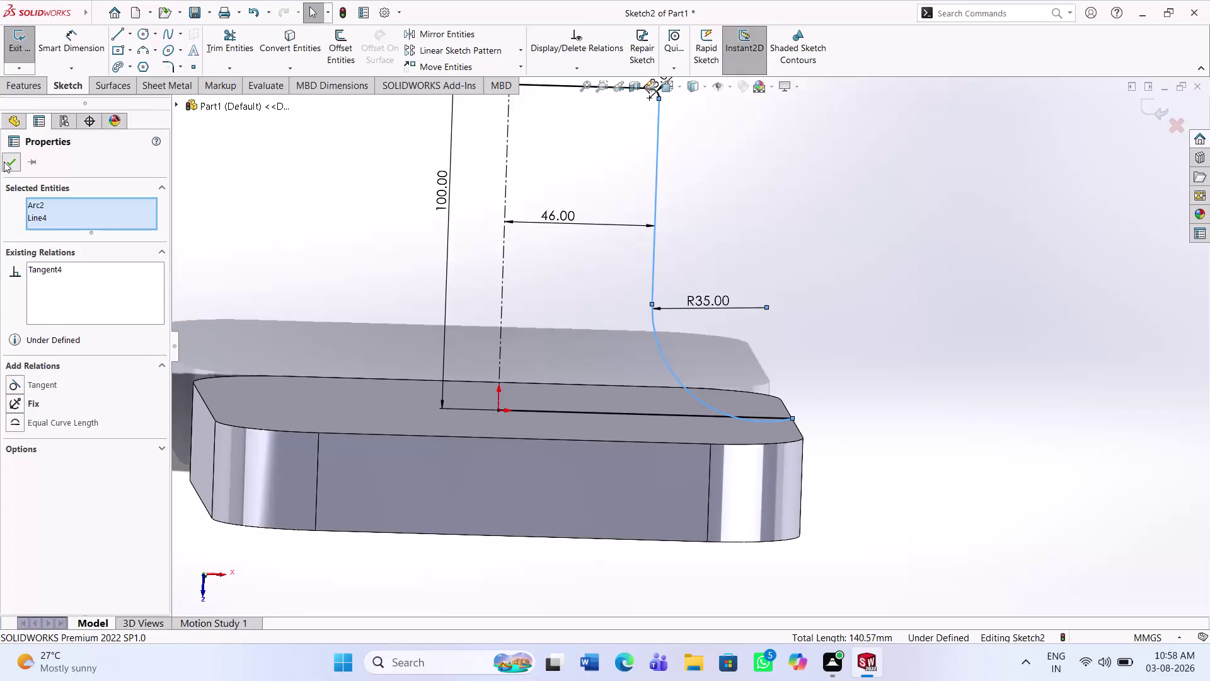
scroll(down, 3)
middle_drag(761, 415, 731, 414)
click(682, 396)
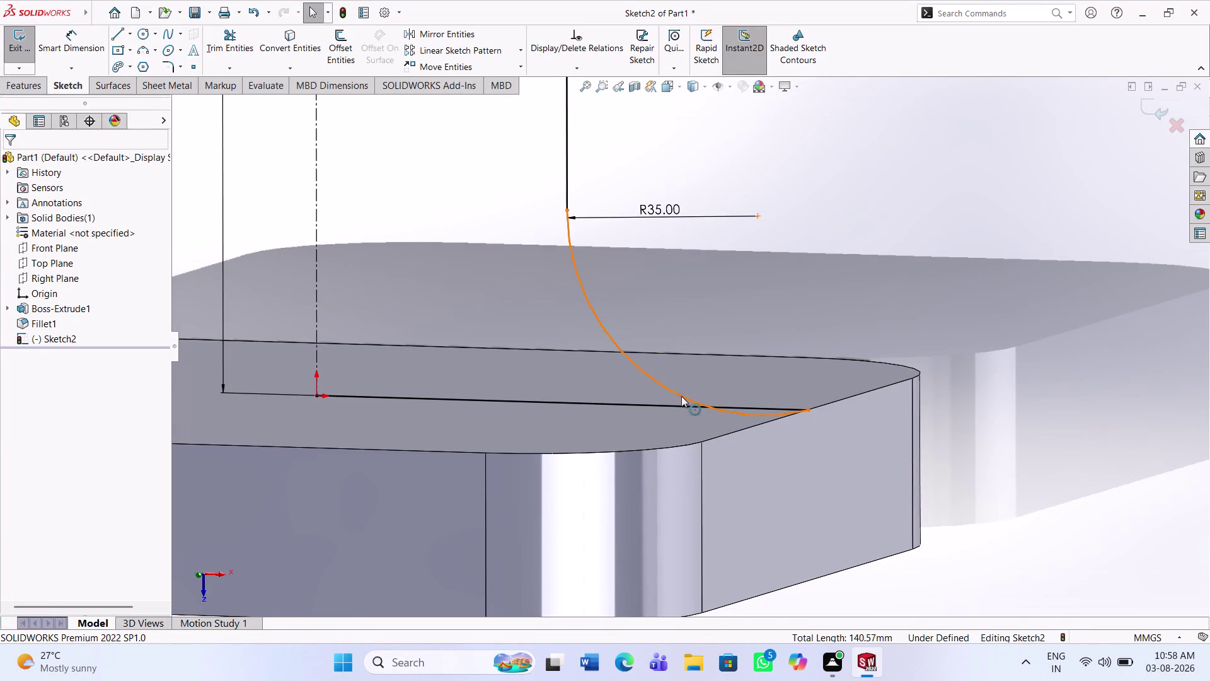
Make the arc tangent to the horizontal base line, fully defining the sketch.
click(807, 408)
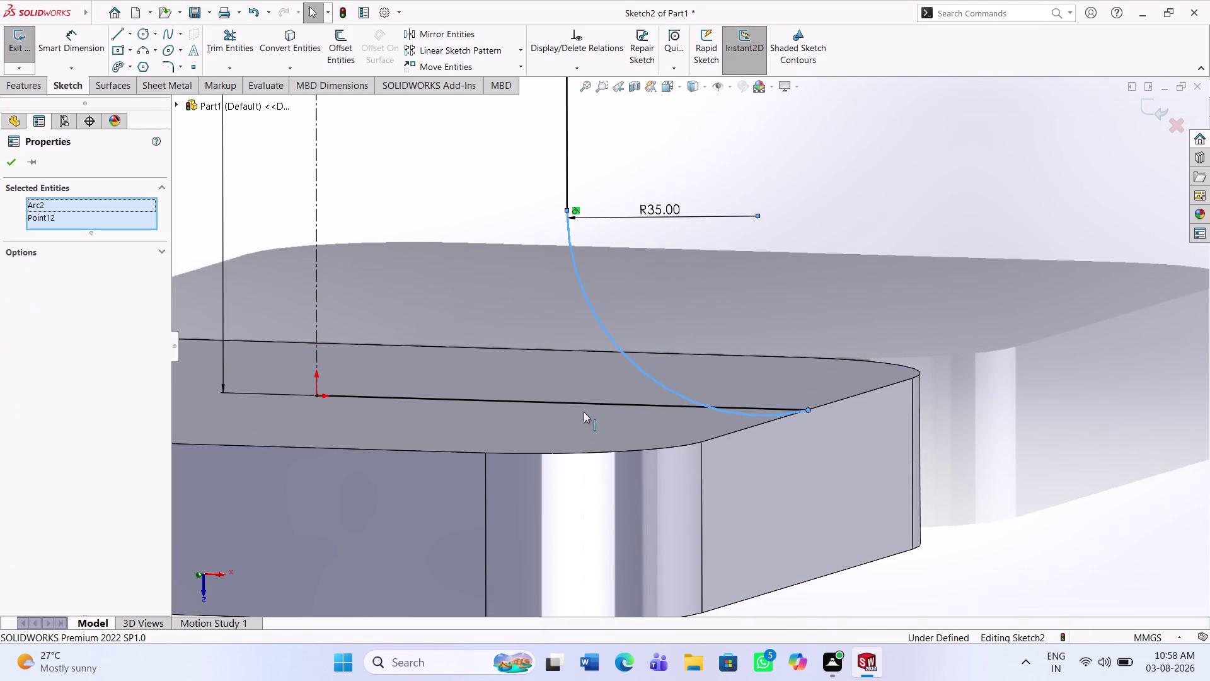
key(Escape)
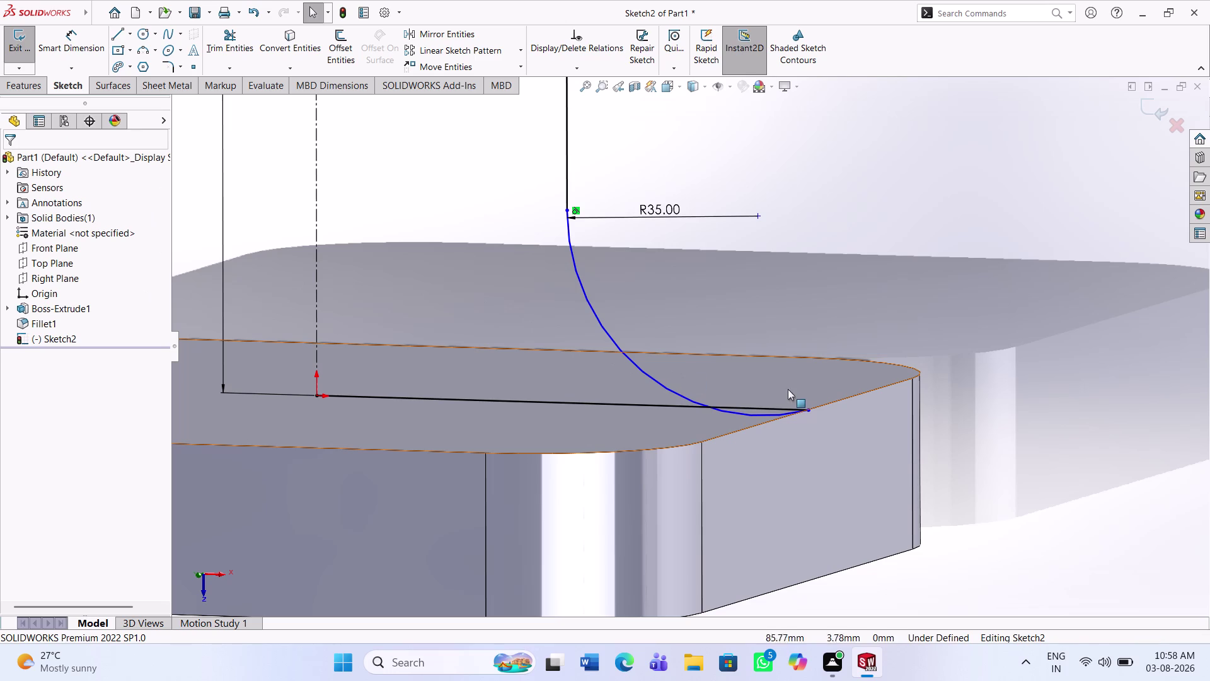
click(778, 406)
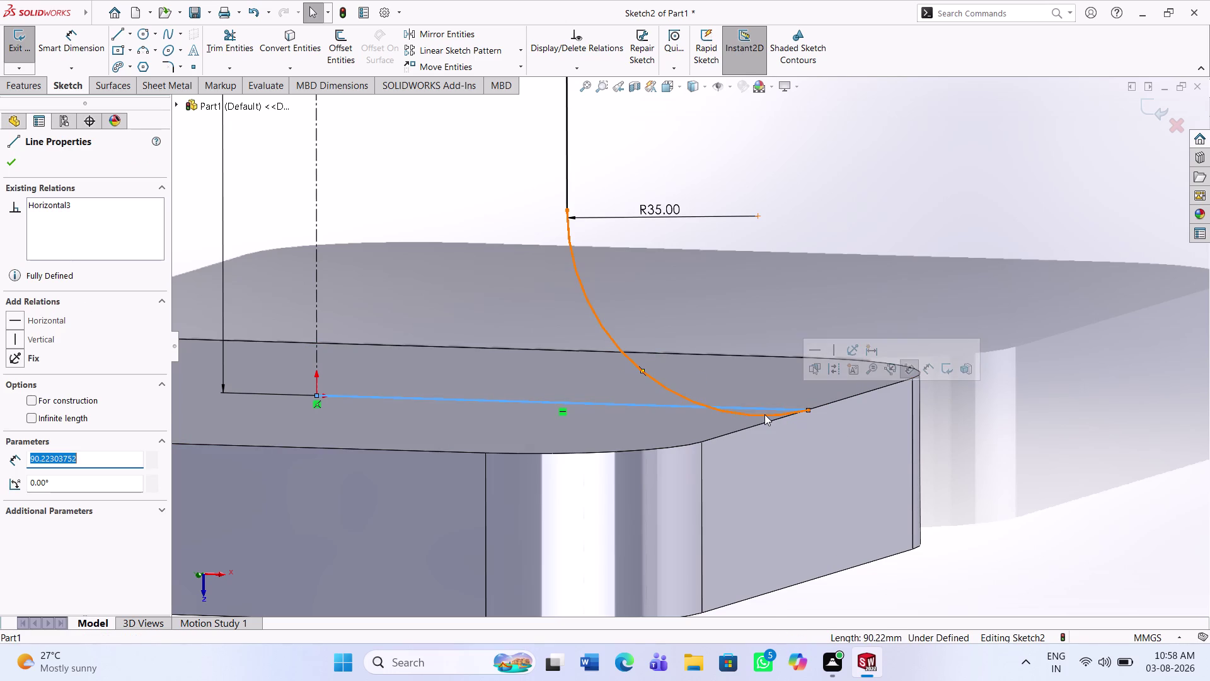
click(764, 414)
click(44, 387)
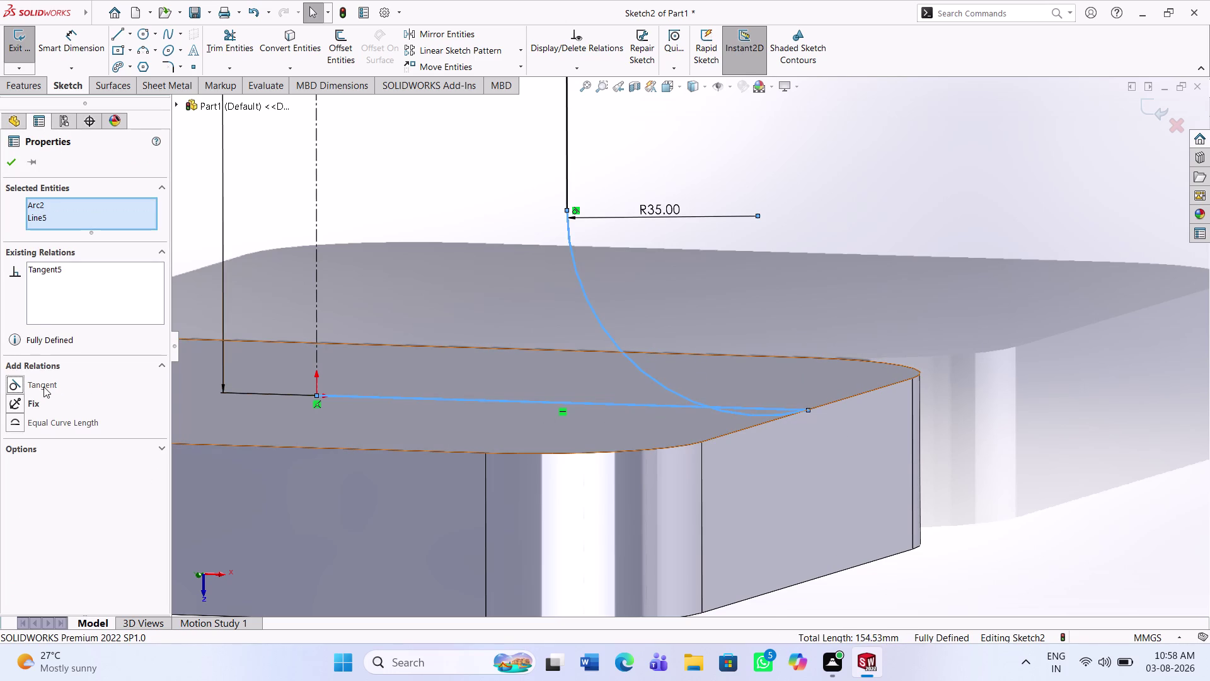
click(15, 161)
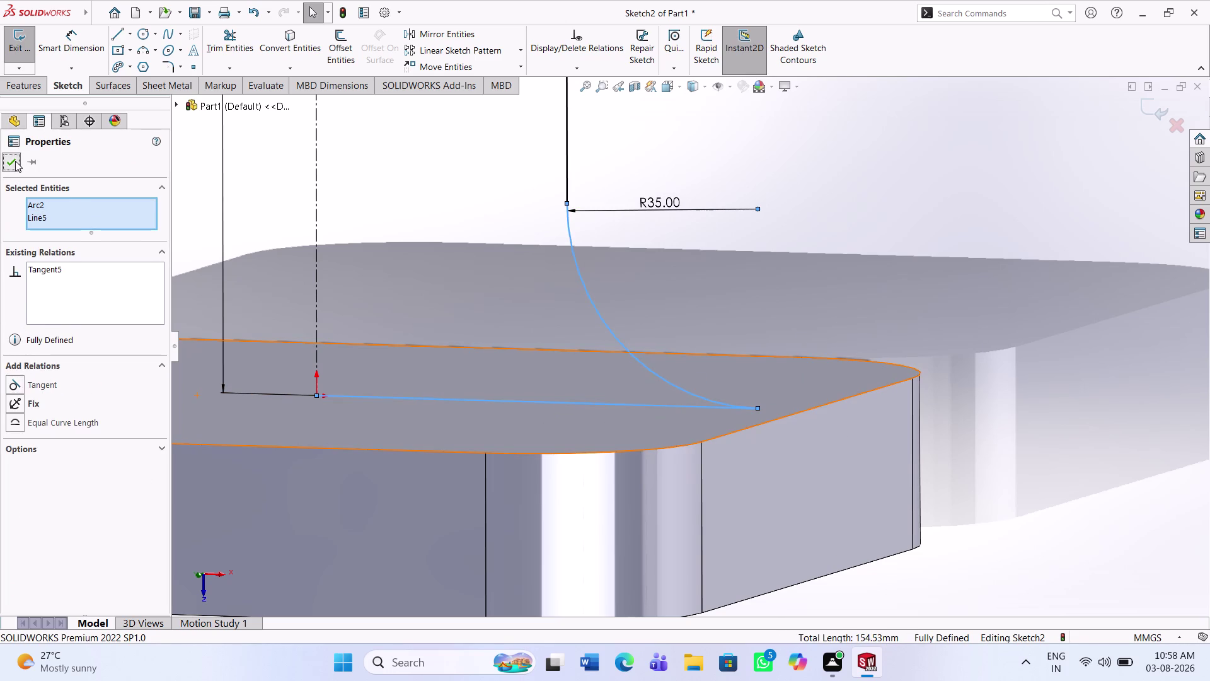
scroll(up, 3)
scroll(up, 3)
middle_drag(559, 436, 575, 450)
click(37, 87)
click(78, 59)
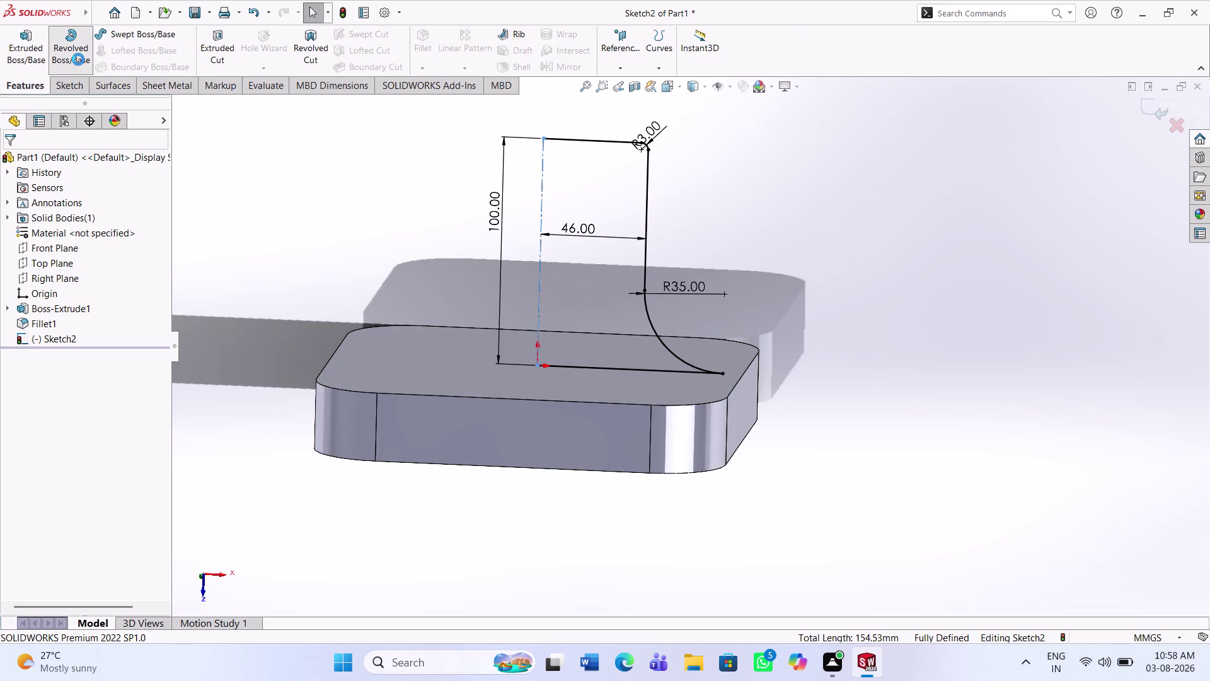
Create Revolve1, turning the profile 360° about the centreline and merging it with the plate, then inspect it.
click(620, 342)
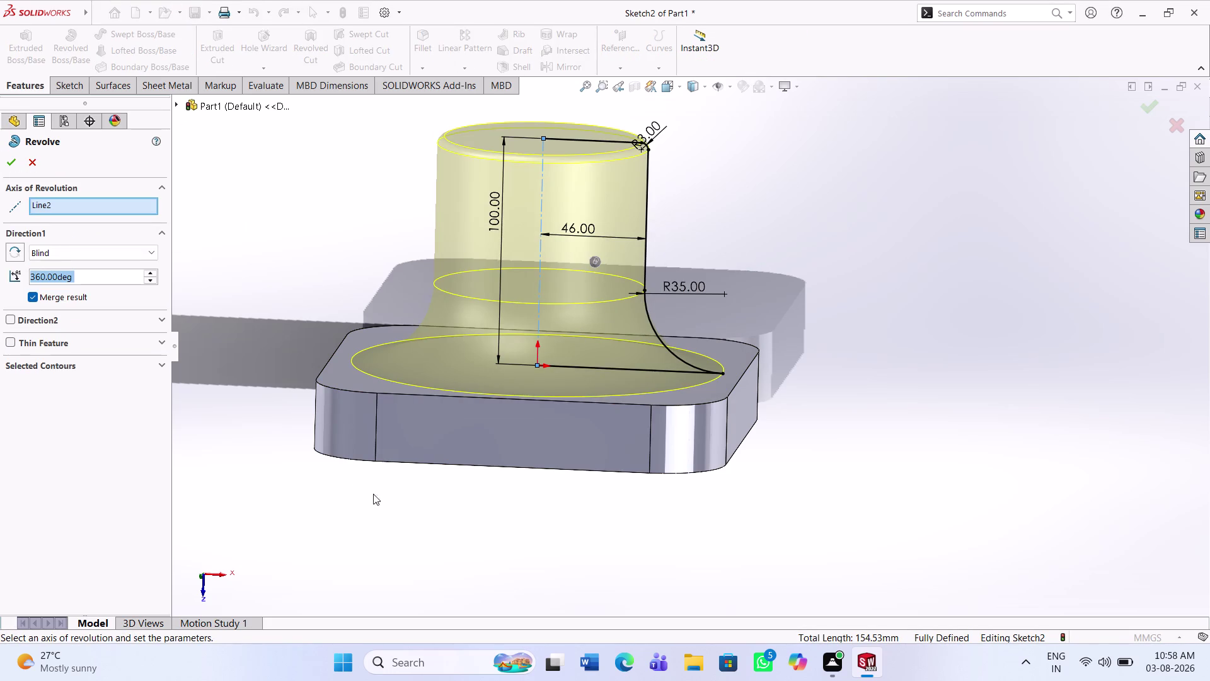
middle_drag(382, 496, 390, 547)
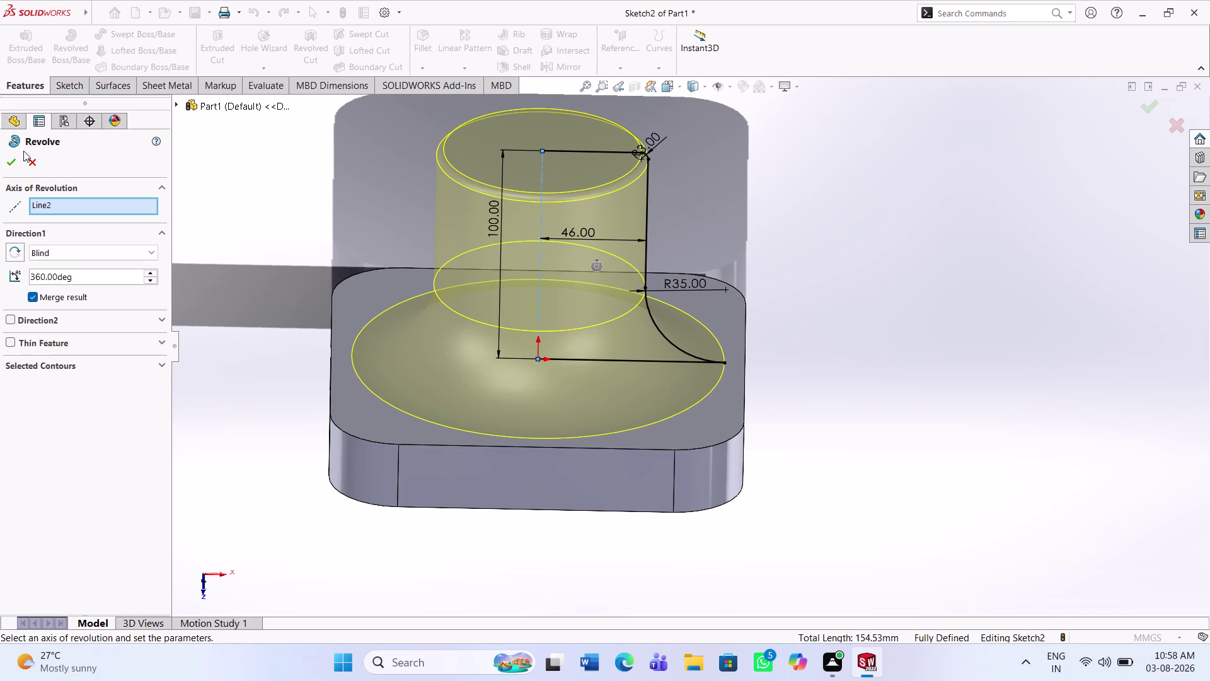
click(12, 165)
scroll(down, 3)
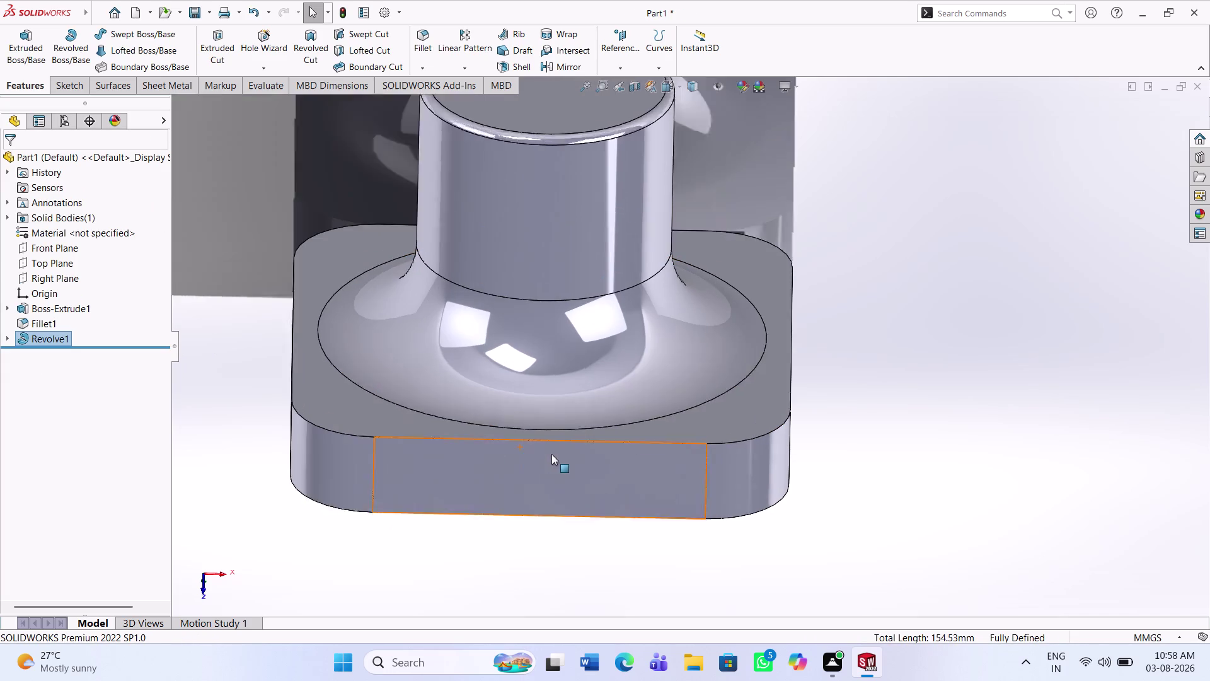
middle_drag(553, 450, 551, 445)
scroll(down, 3)
scroll(up, 3)
scroll(up, 3)
middle_drag(602, 391, 607, 383)
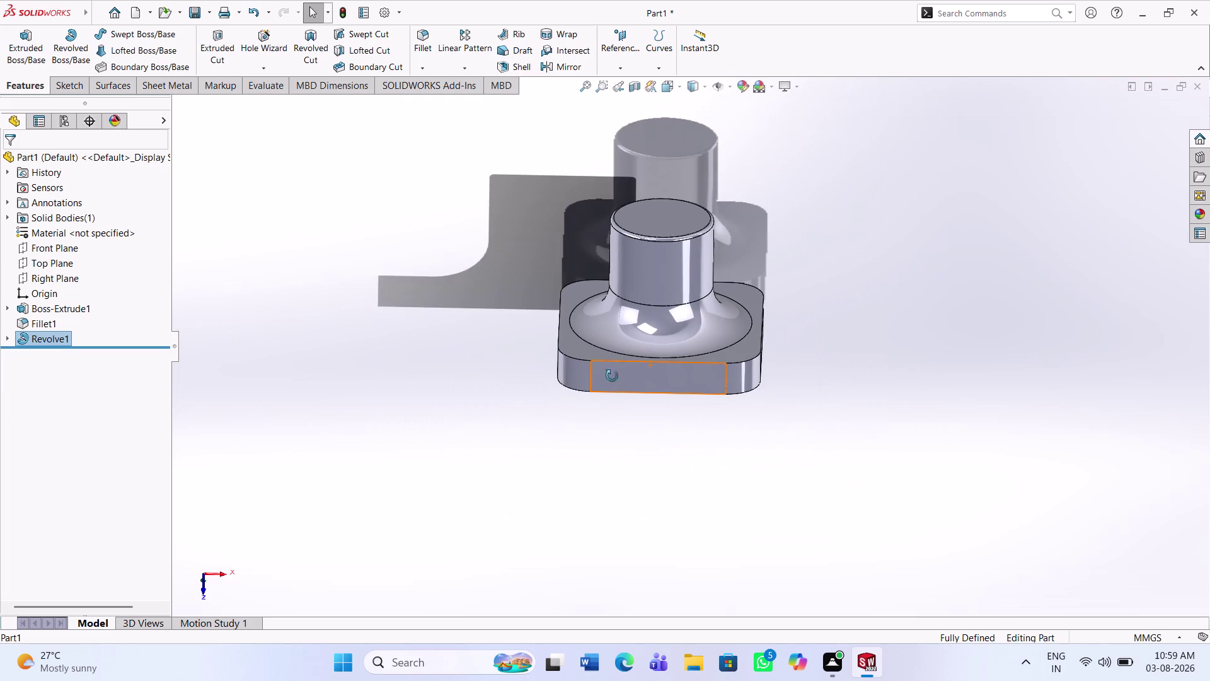
middle_drag(607, 384, 1121, 436)
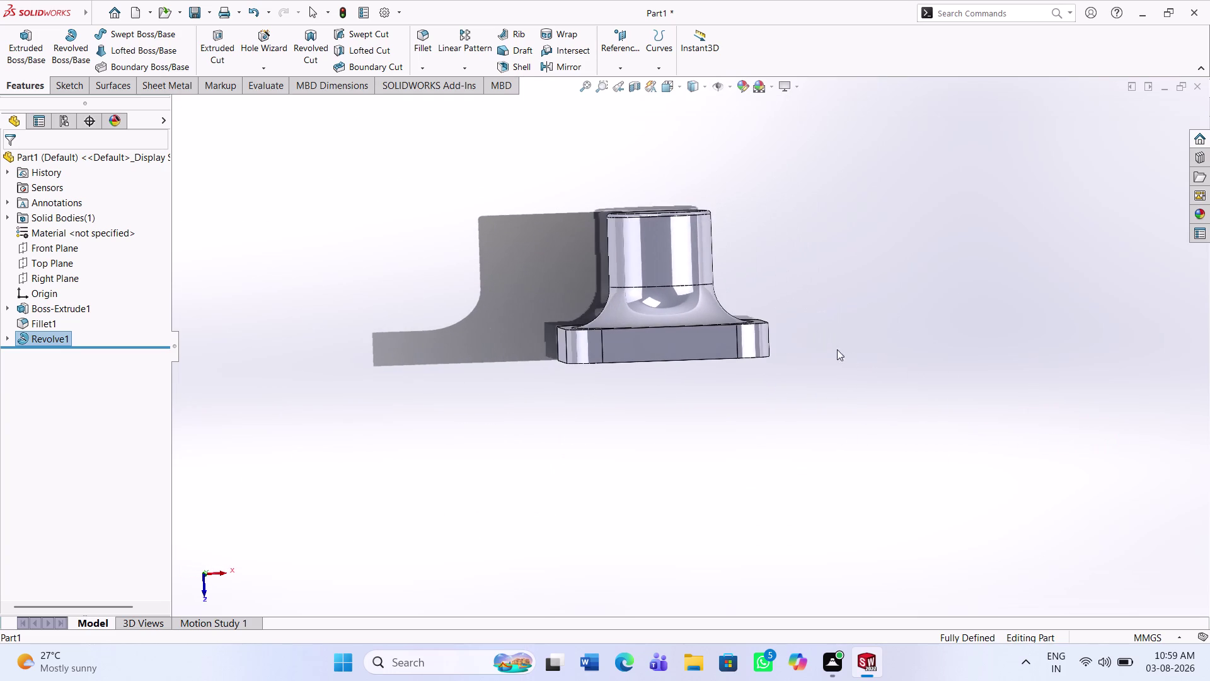